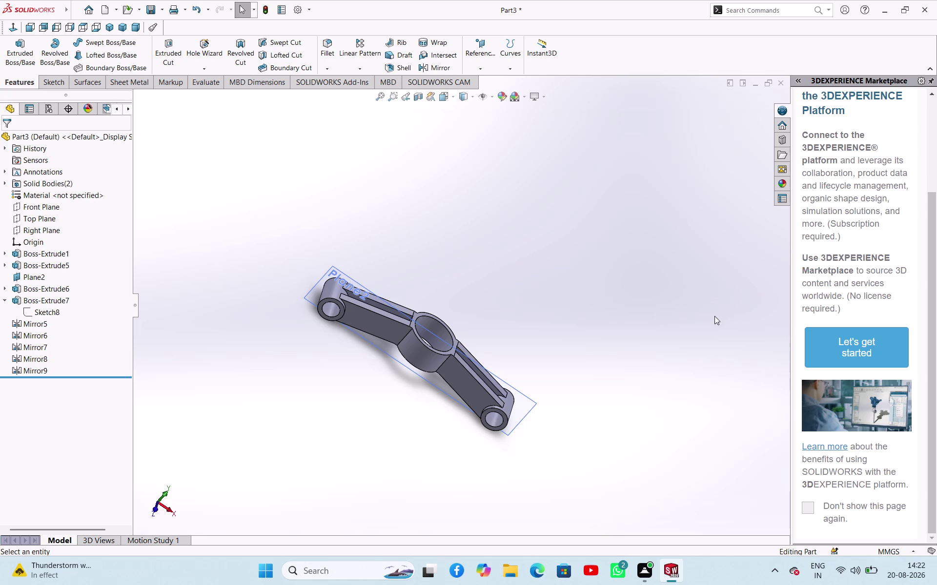
Dismiss the chat notification and the Marketplace pane, then begin saving the connecting rod part.
scroll(up, 3)
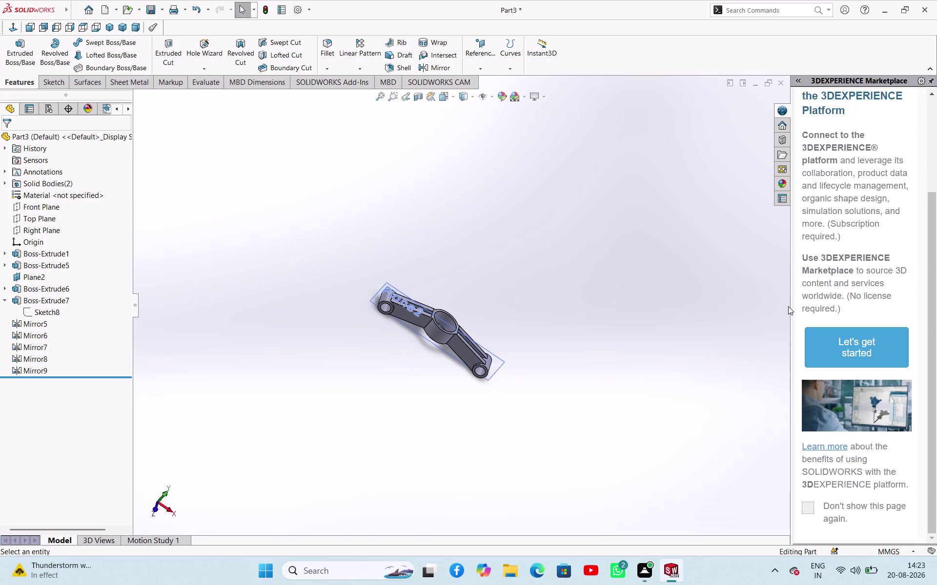
drag(791, 310, 936, 330)
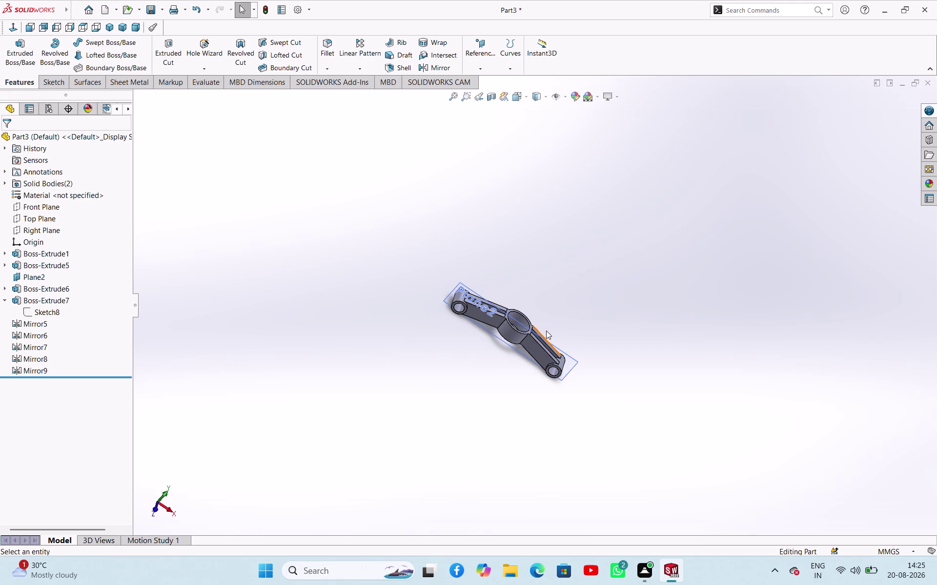
key(ctrl+s)
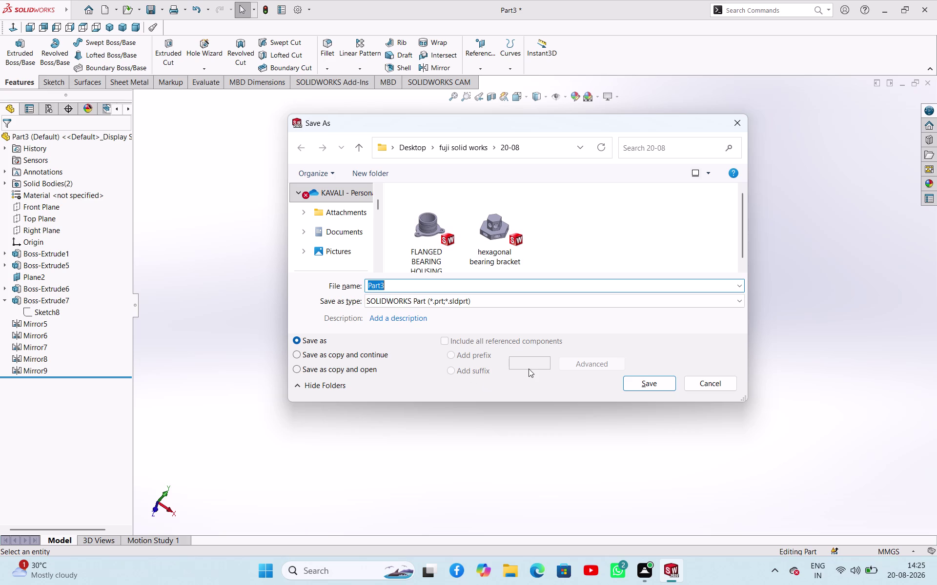
Save the part under the file name CONNECTING ROD and bring up the New Document dialog.
text(C)
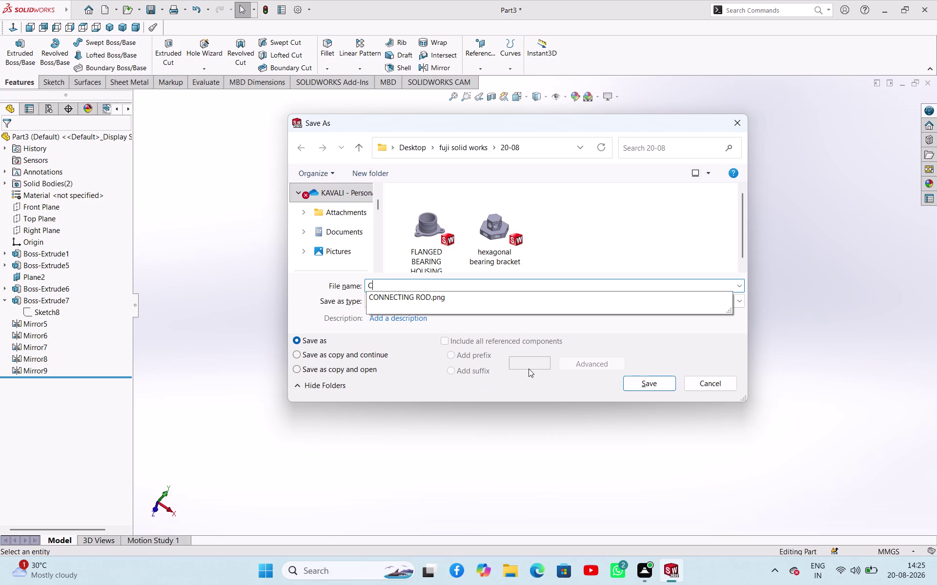
text(ONNEC)
text(TING)
key(space)
text(ROD)
click(641, 380)
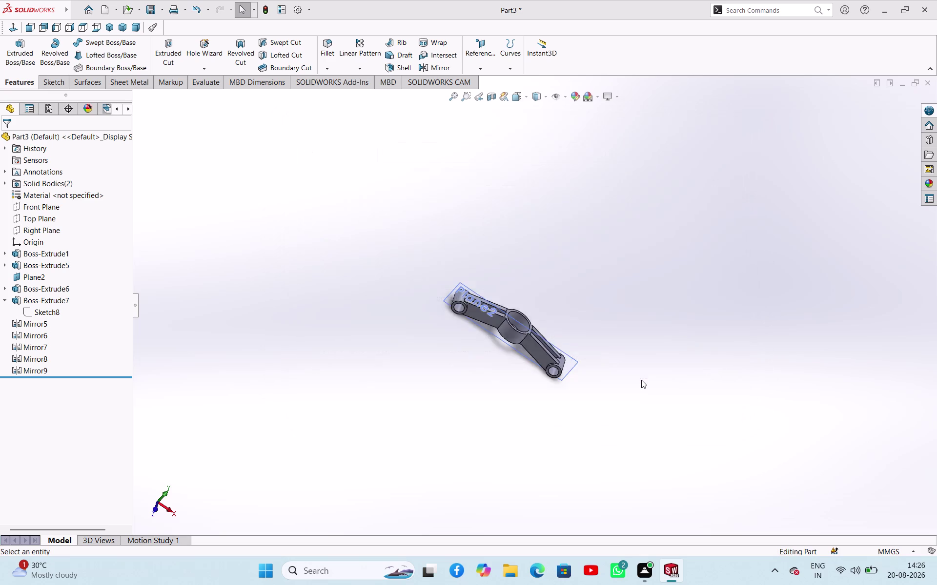
click(526, 258)
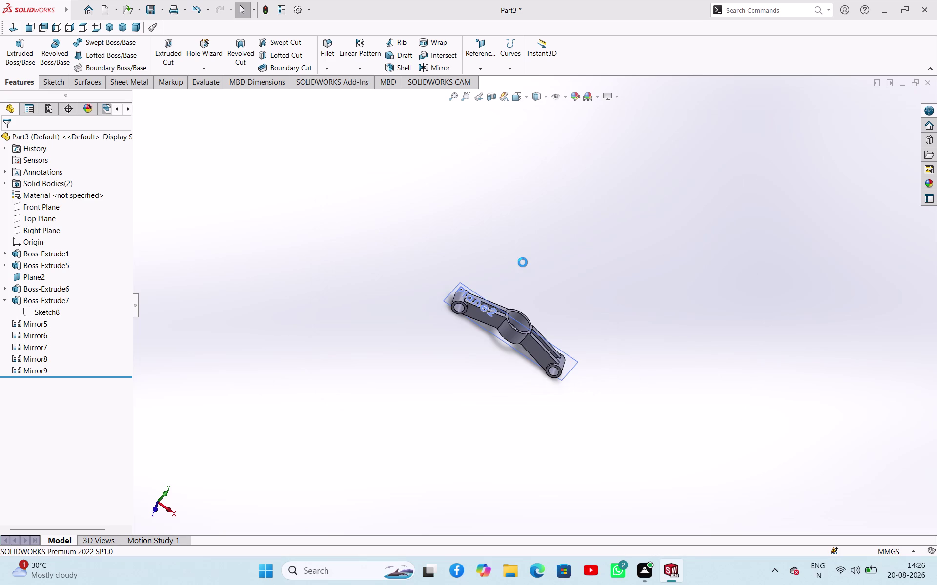
key(Escape)
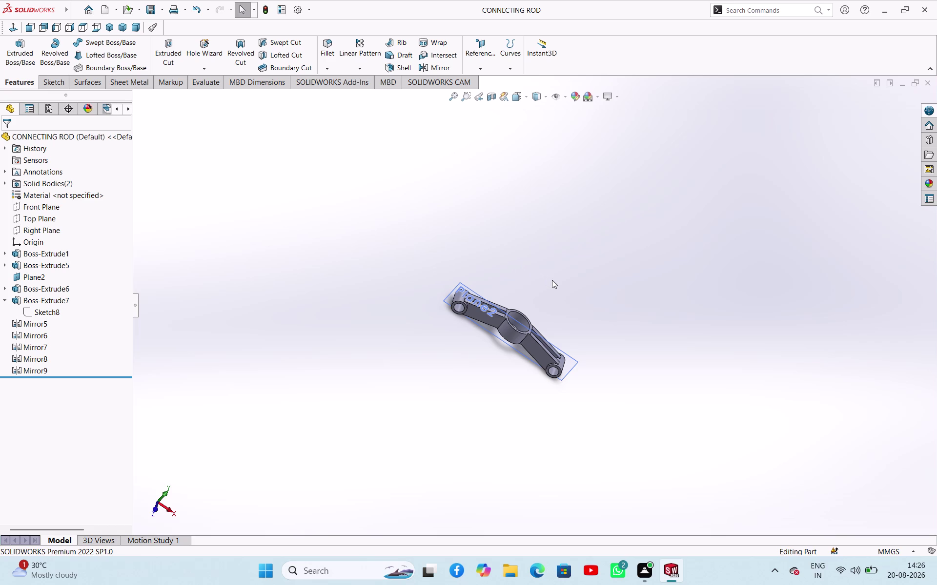
key(ctrl+s)
key(ctrl+n)
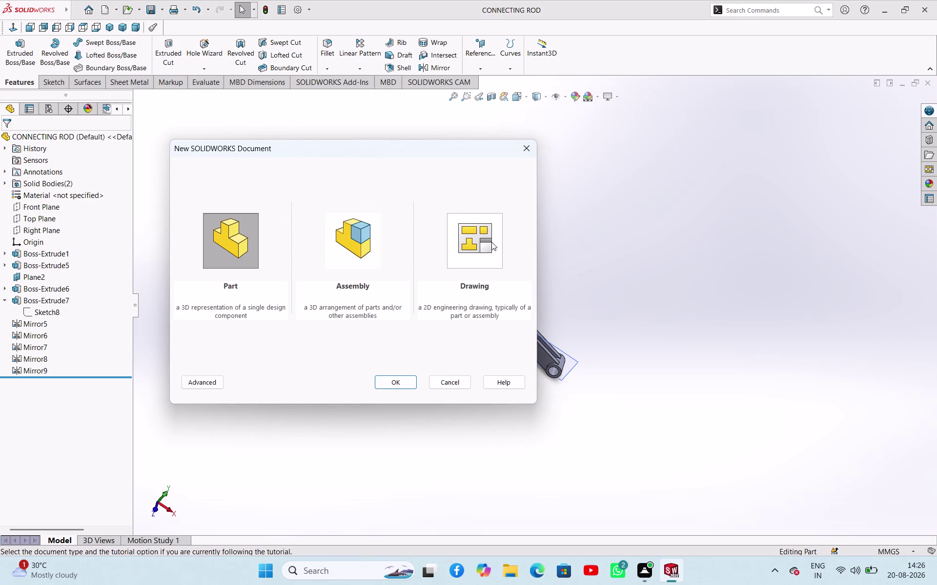
Create an A4 drawing and choose the CONNECTING ROD part for a model view.
click(491, 242)
click(396, 385)
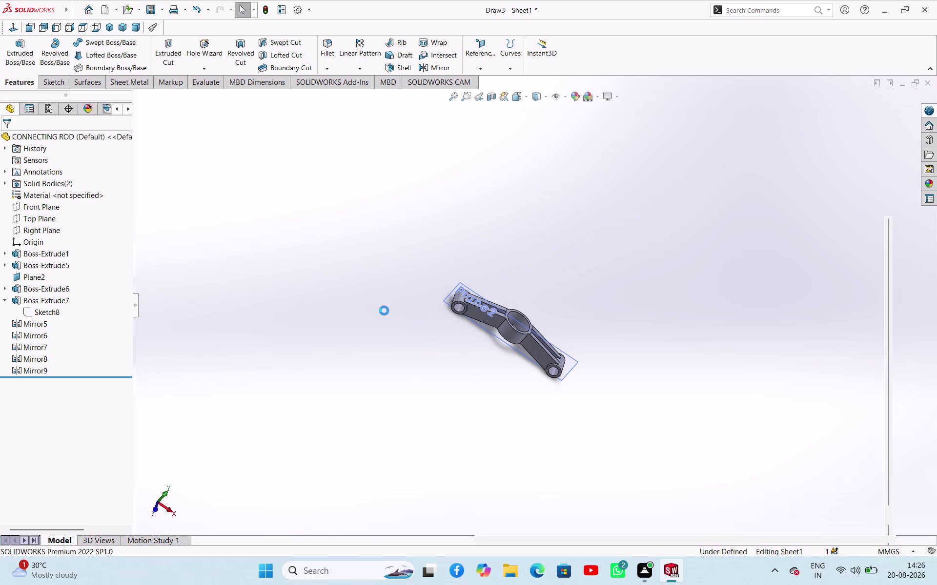
click(500, 359)
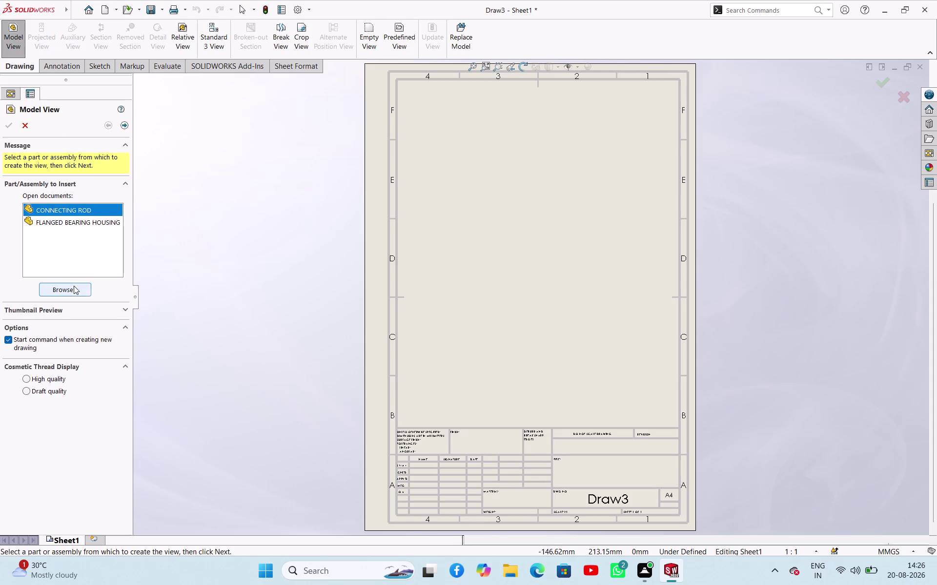
click(75, 286)
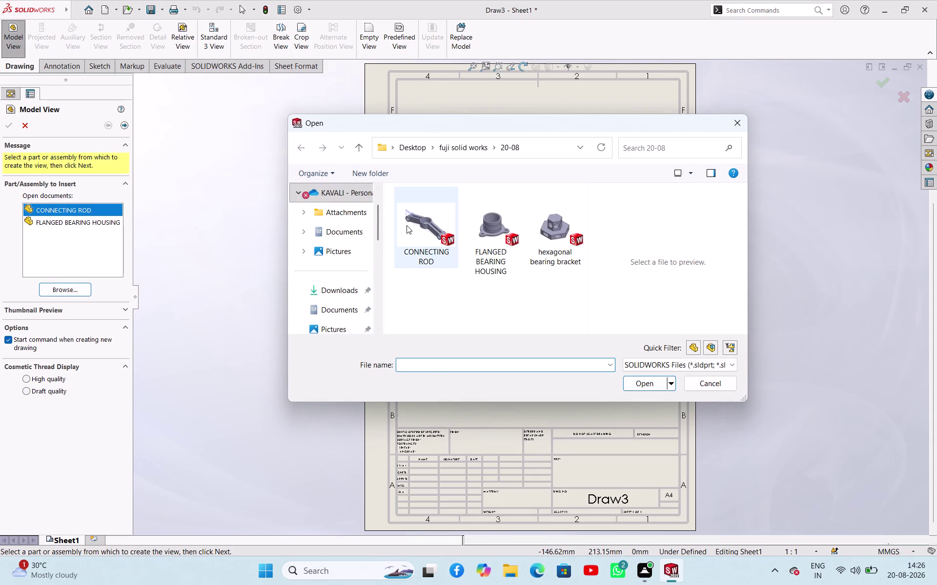
click(407, 225)
click(649, 384)
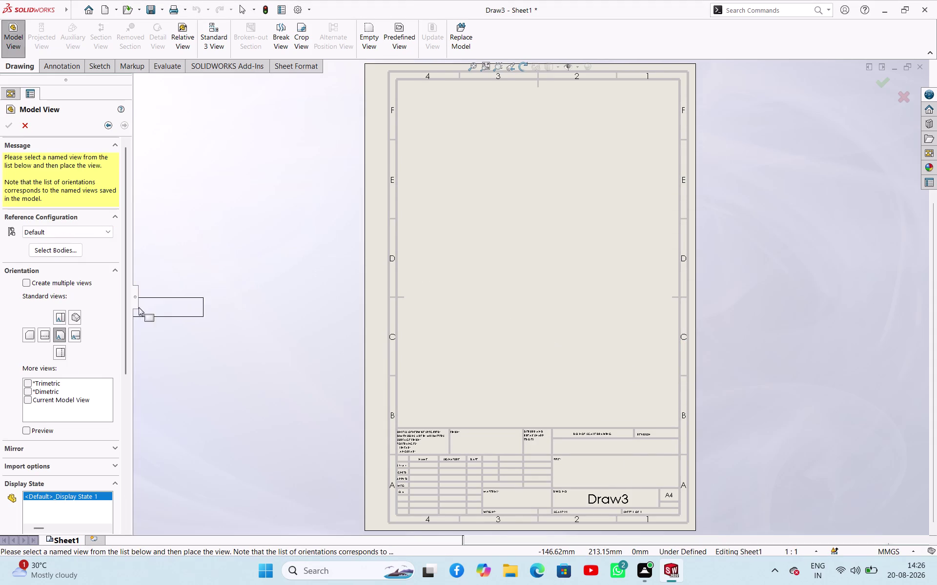
Place an isometric view at custom scale 1:2 near the sheet top, shaded with edges.
click(74, 320)
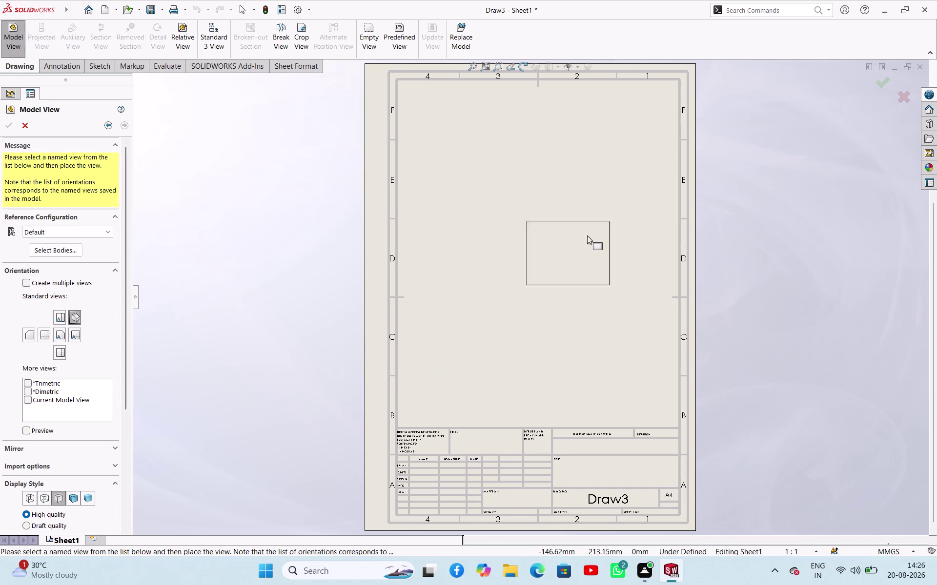
scroll(down, 3)
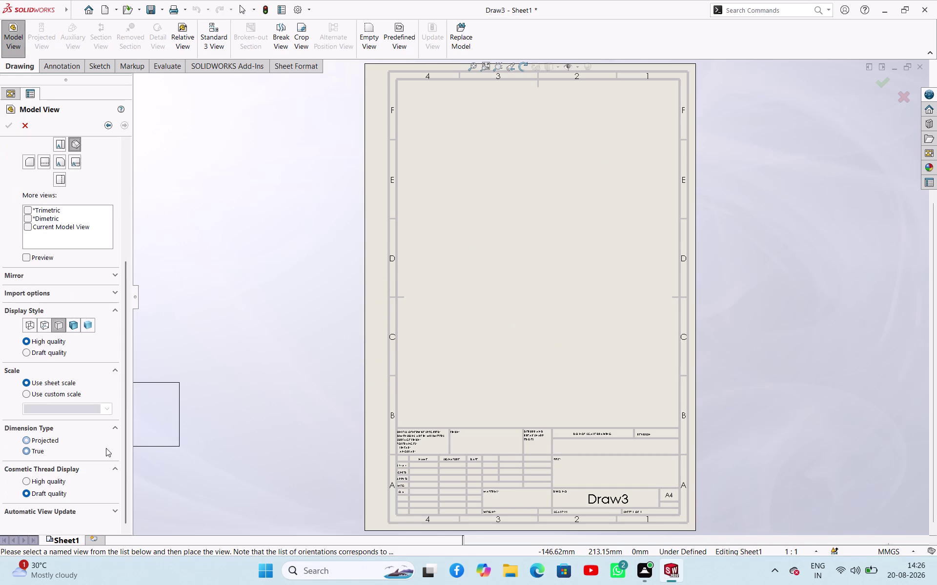
click(59, 392)
click(107, 407)
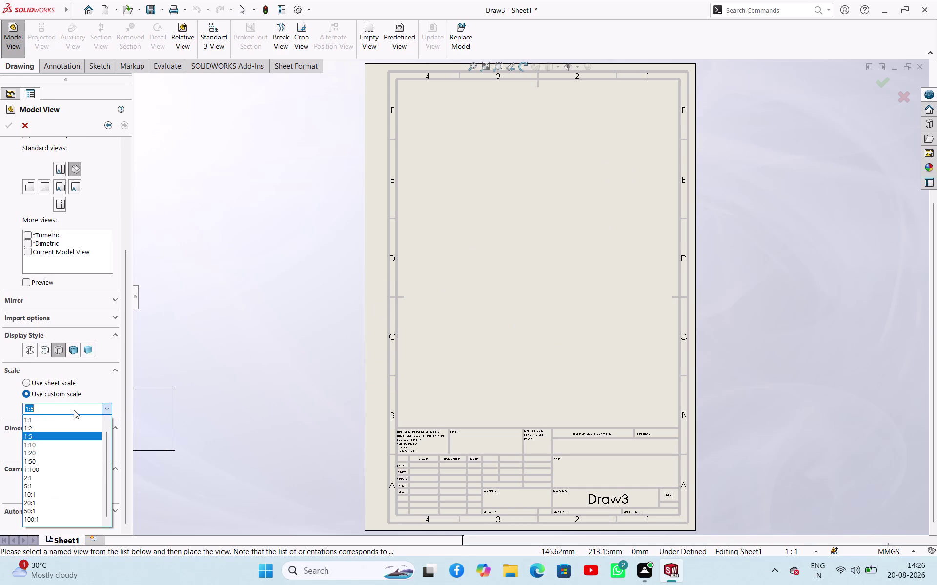
click(56, 421)
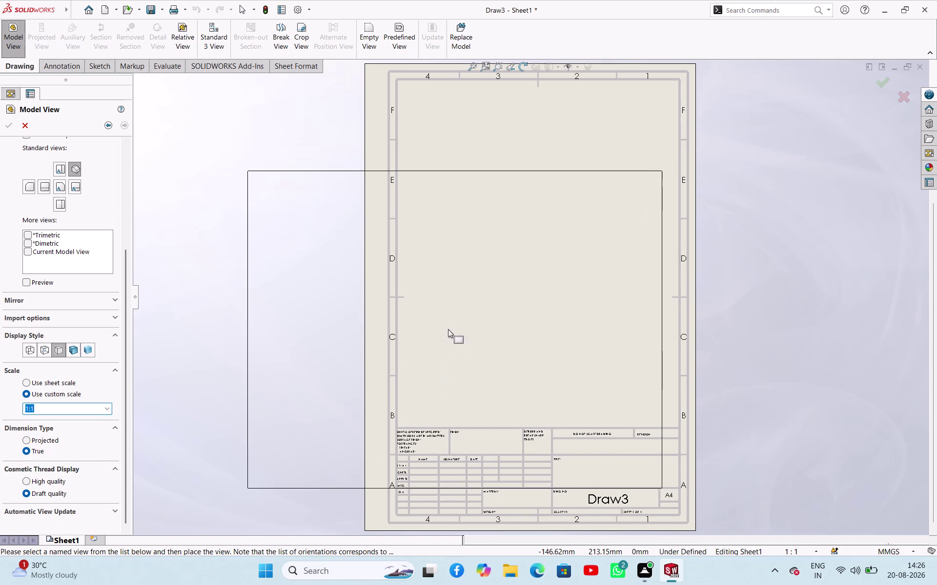
click(107, 409)
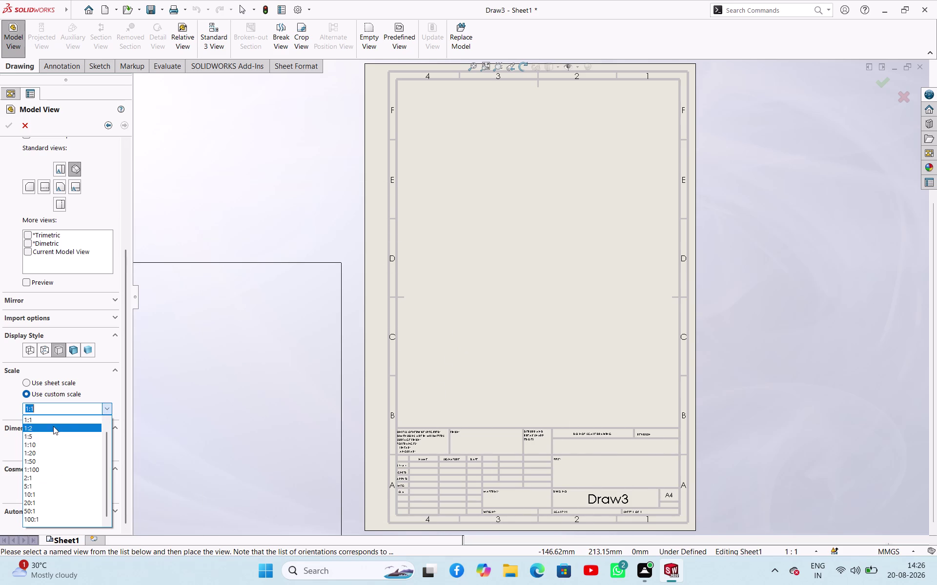
click(54, 427)
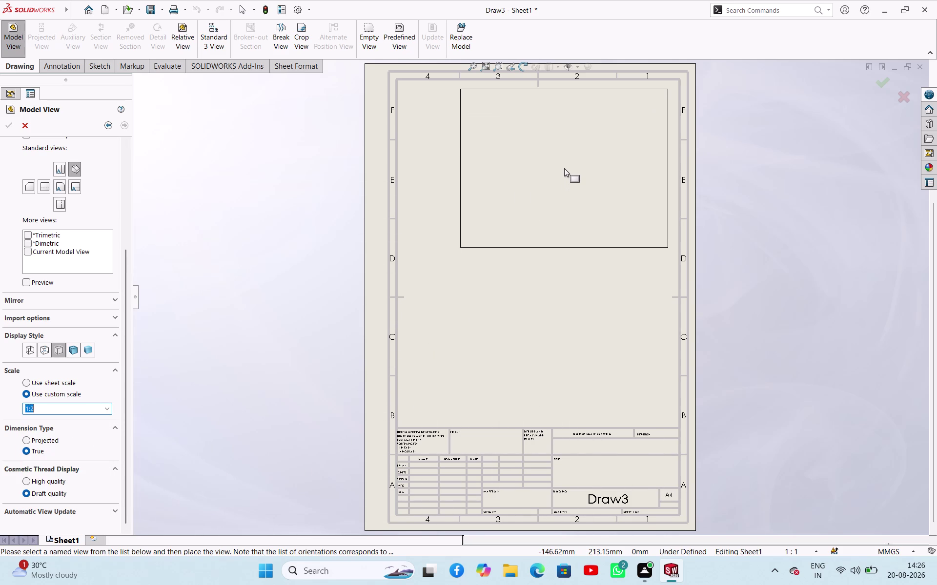
click(550, 167)
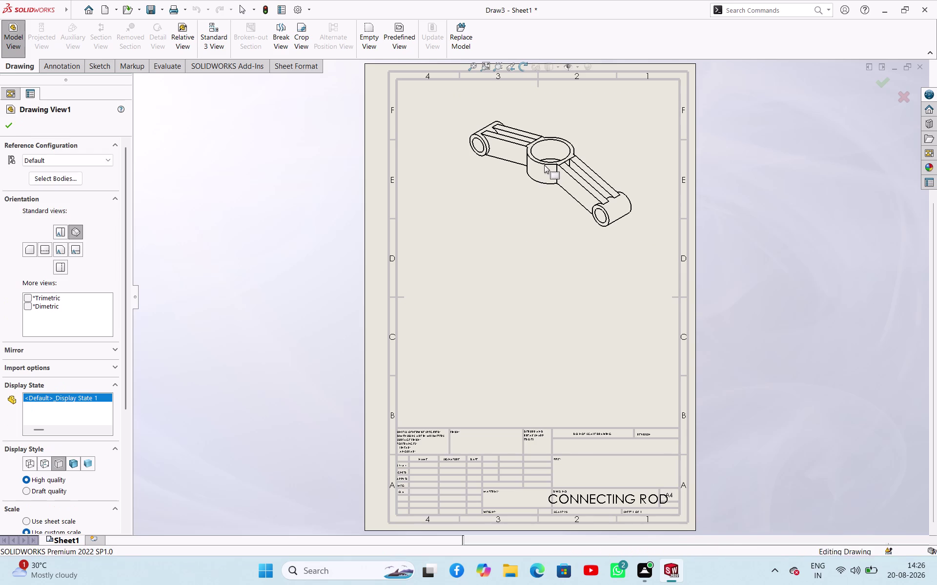
click(73, 462)
click(90, 467)
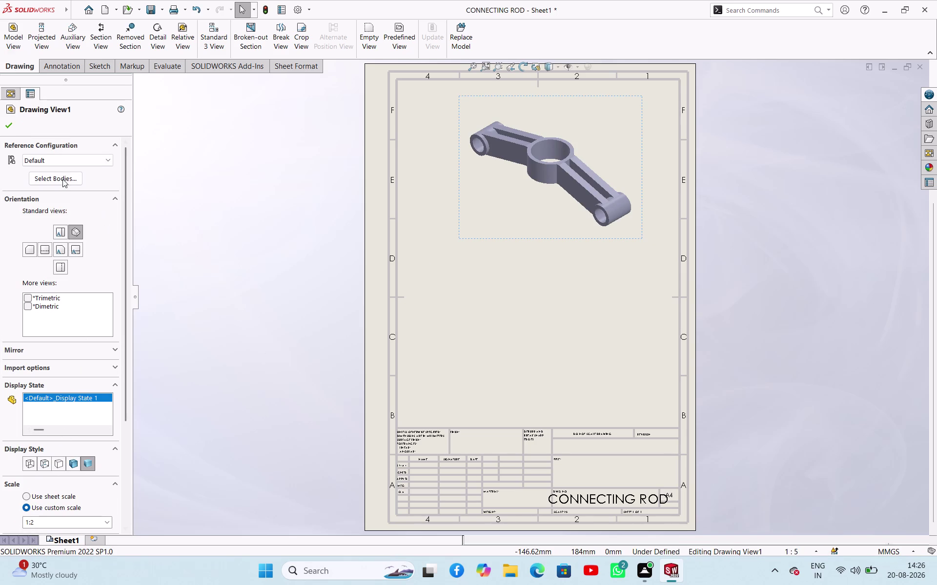
click(7, 124)
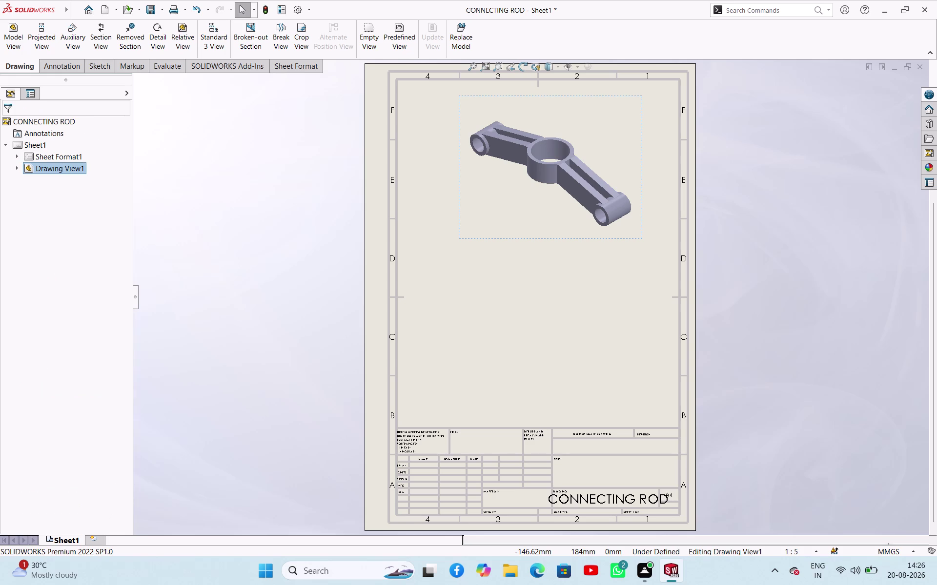
Insert a CONNECTING ROD front view, then project the top and side views from it.
click(13, 39)
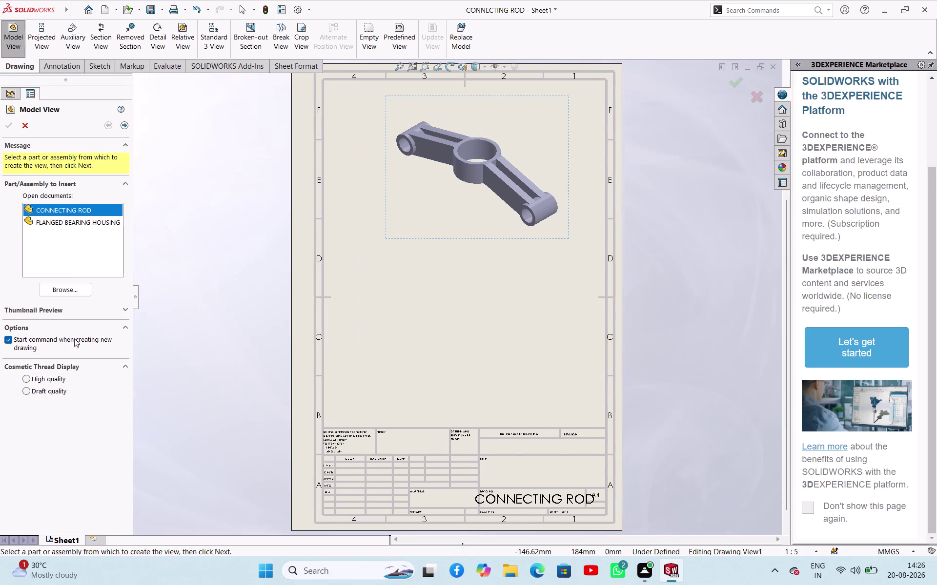
click(64, 292)
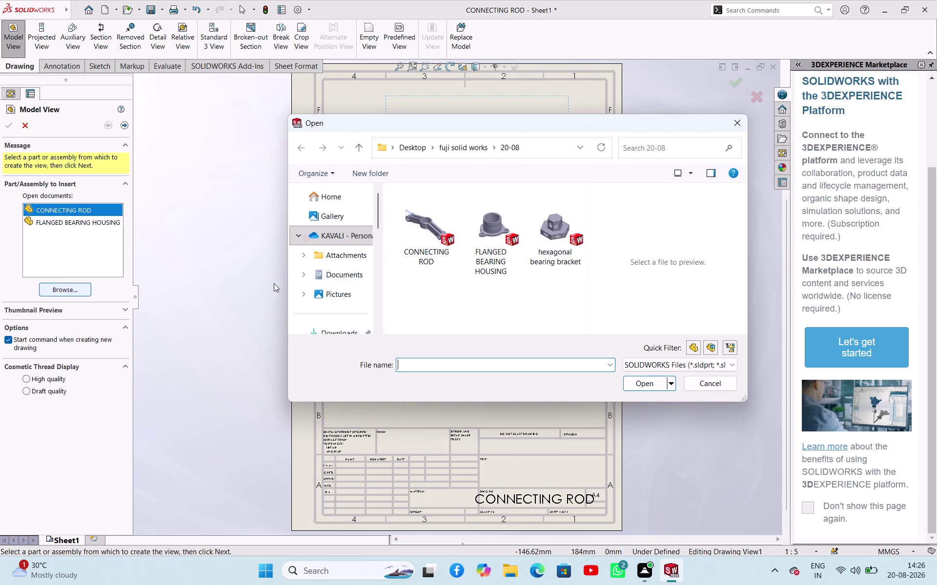
click(411, 237)
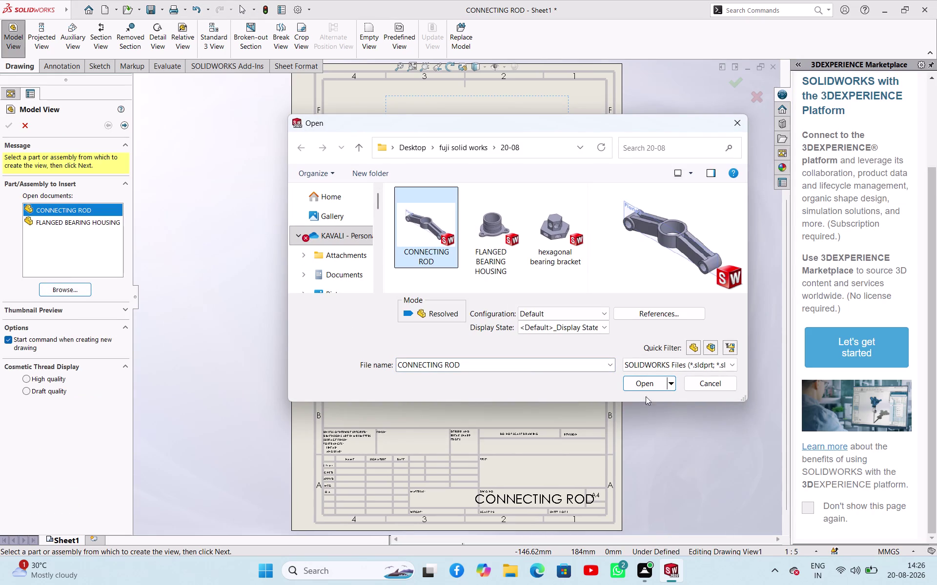
click(646, 386)
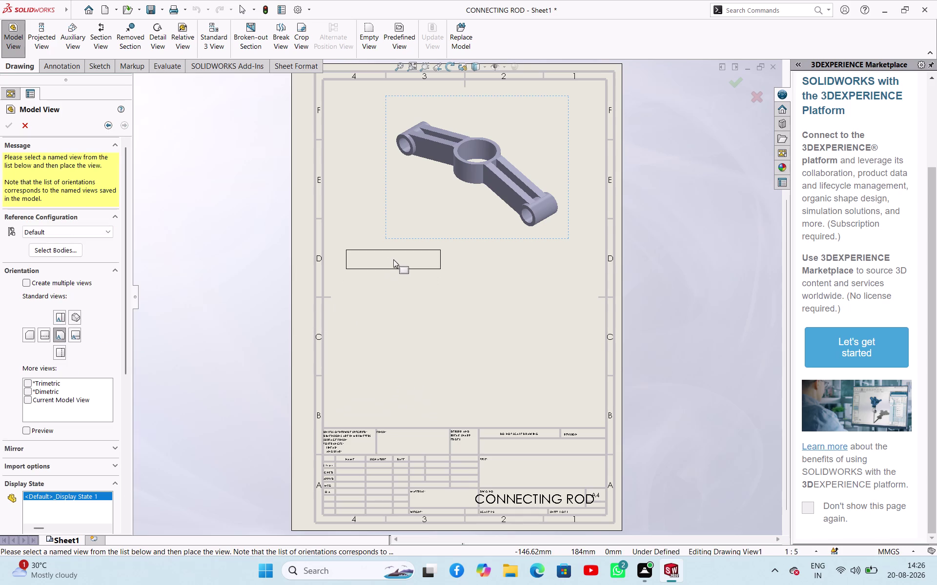
click(394, 260)
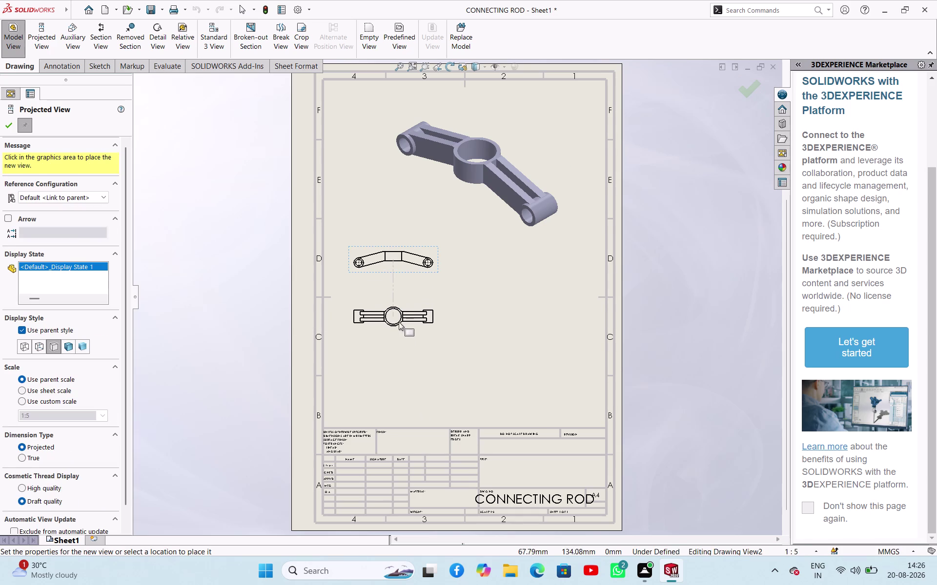
click(398, 329)
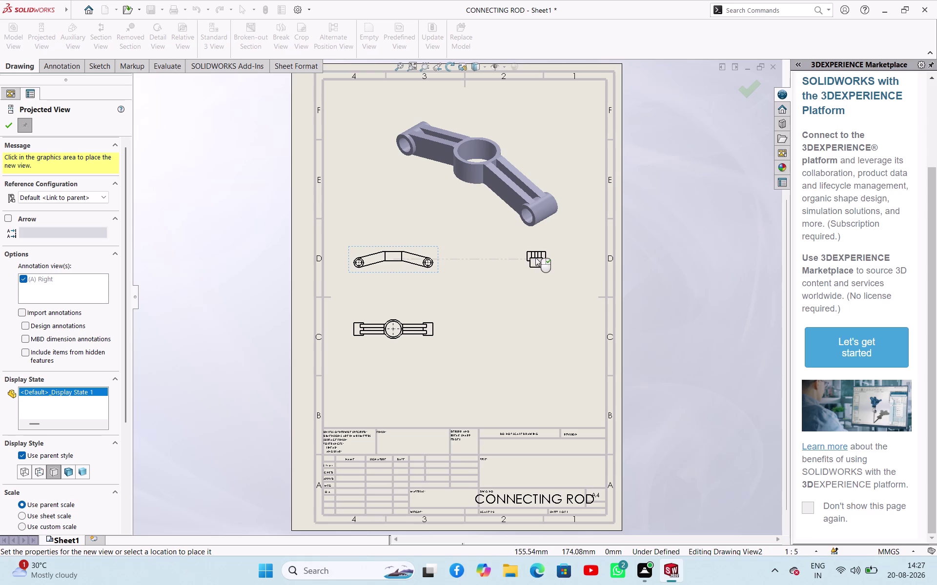
click(494, 257)
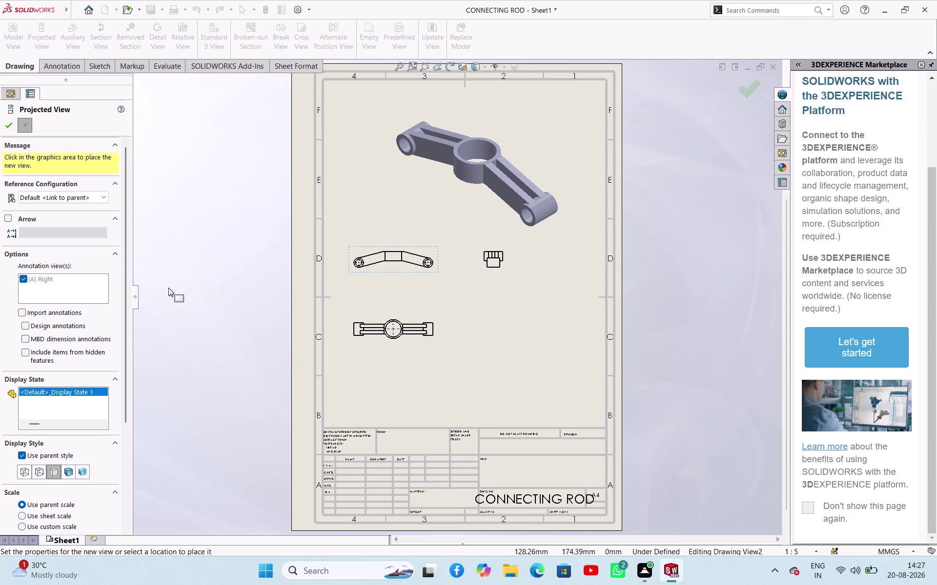
click(9, 132)
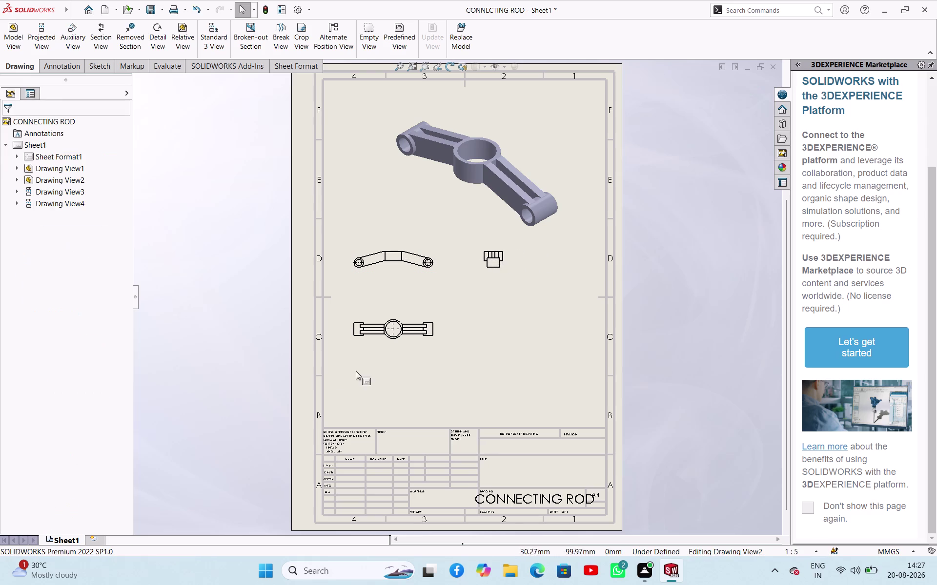
Change the front and top views' display style to show hidden edges.
click(389, 272)
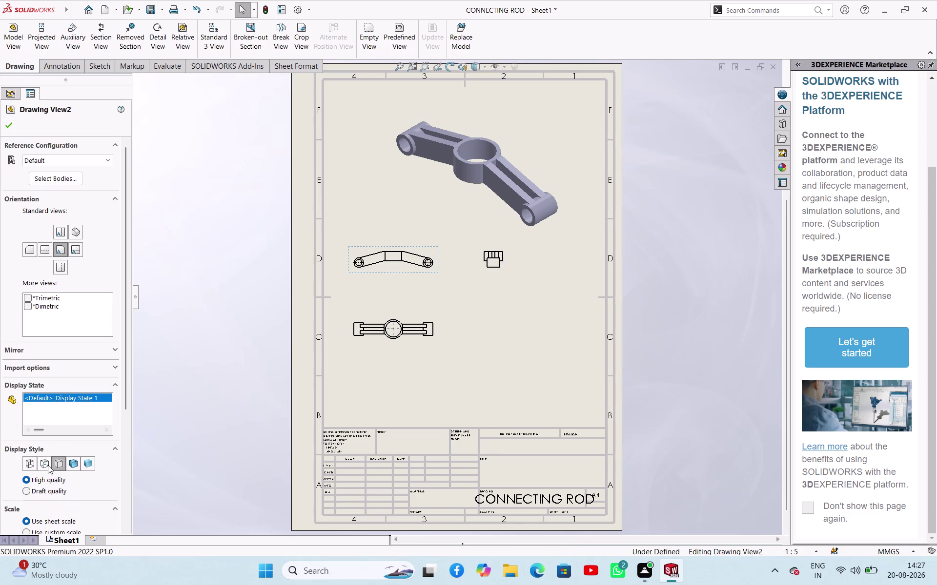
click(44, 465)
click(427, 341)
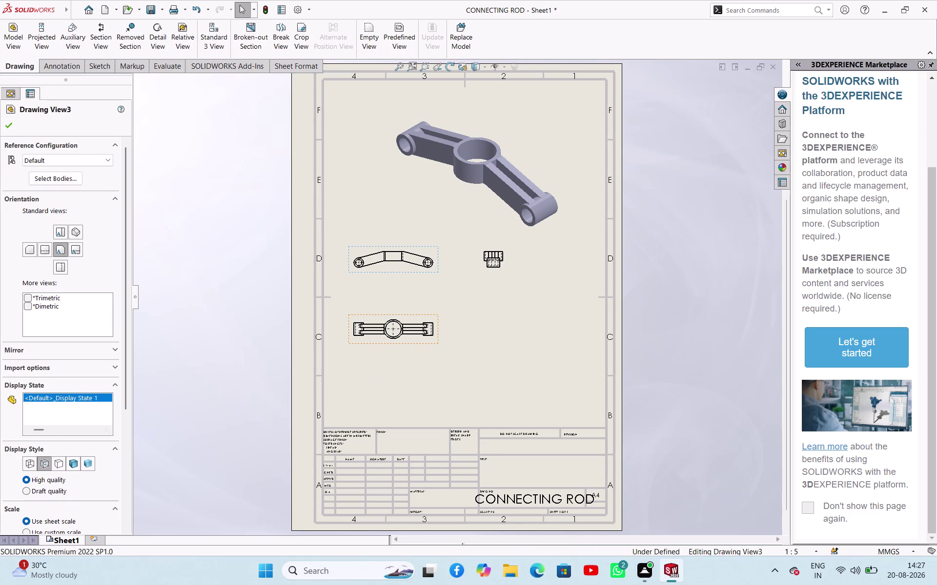
click(207, 287)
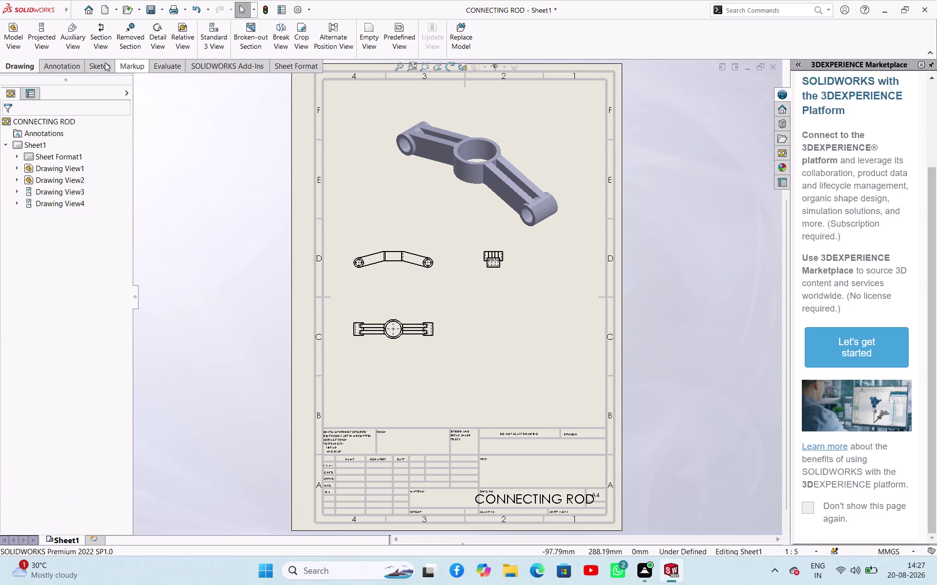
click(43, 39)
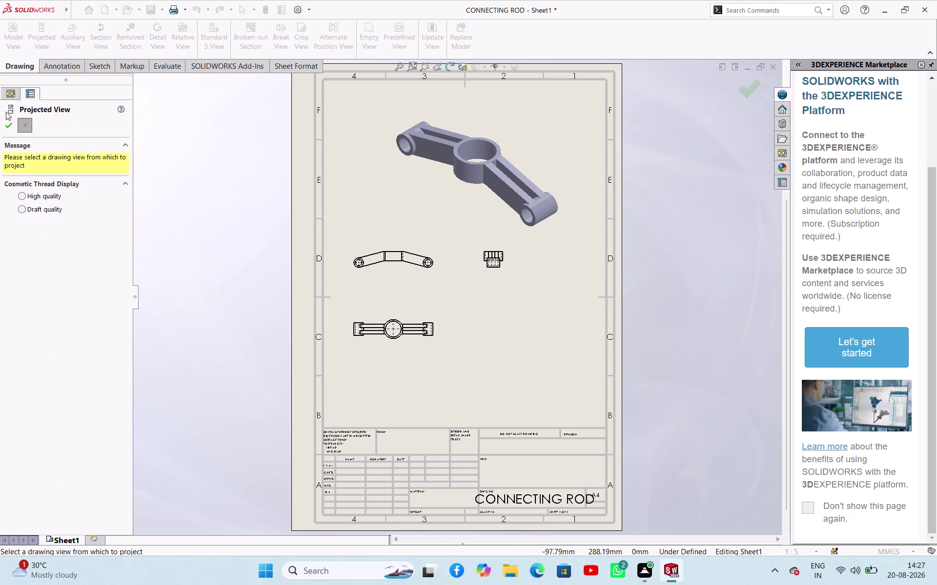
Dimension the lower view's central bore as Ø50 and the outer boss as R30.
click(9, 122)
right_drag(177, 214, 195, 136)
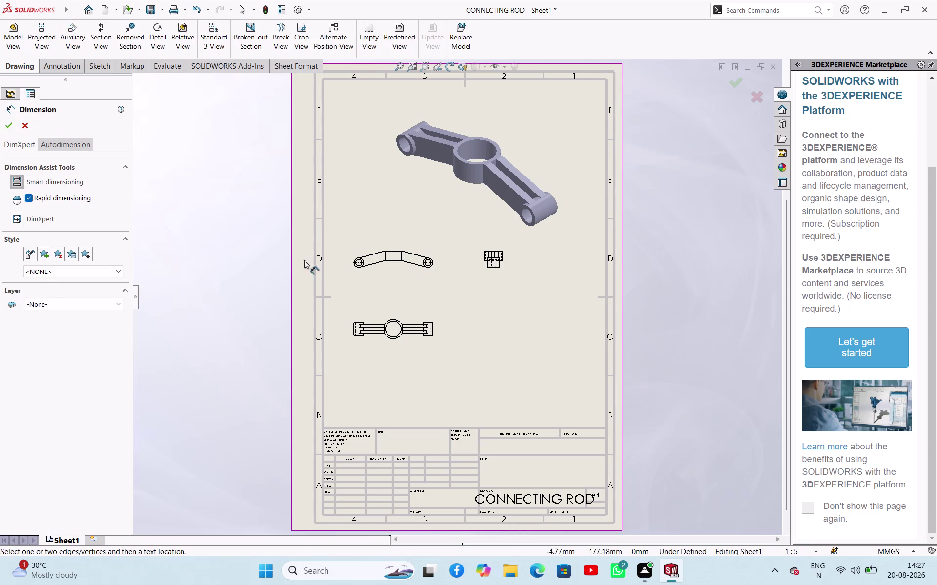
scroll(down, 3)
scroll(down, 3)
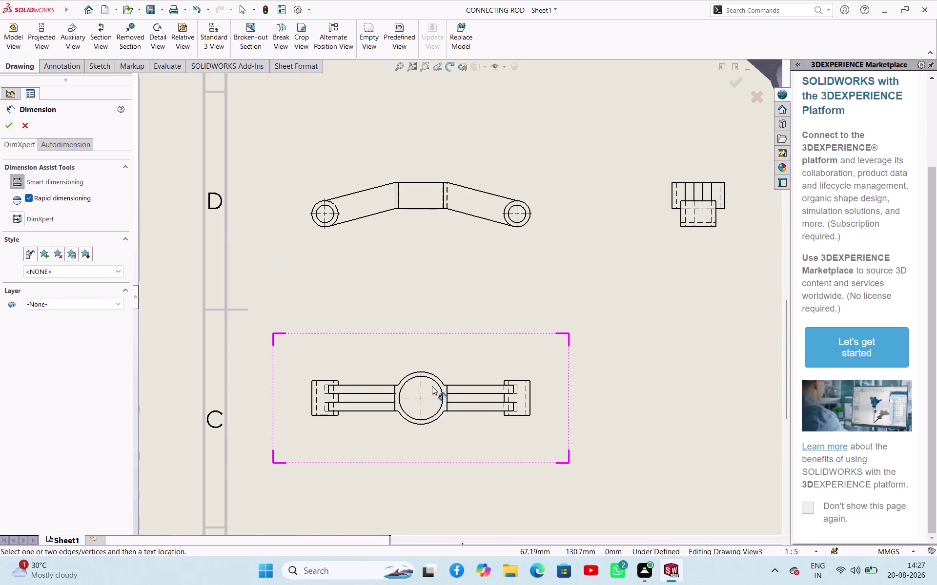
click(432, 381)
click(453, 356)
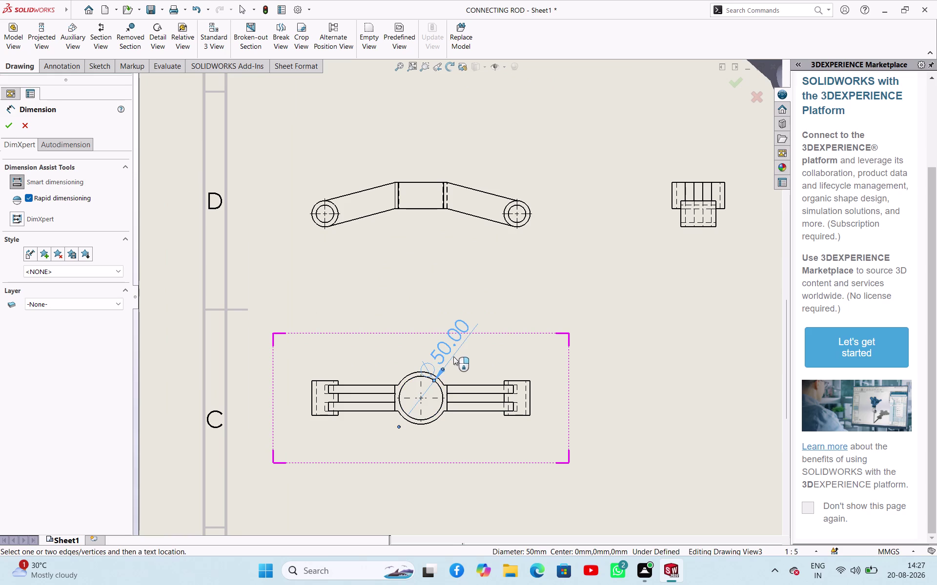
click(409, 375)
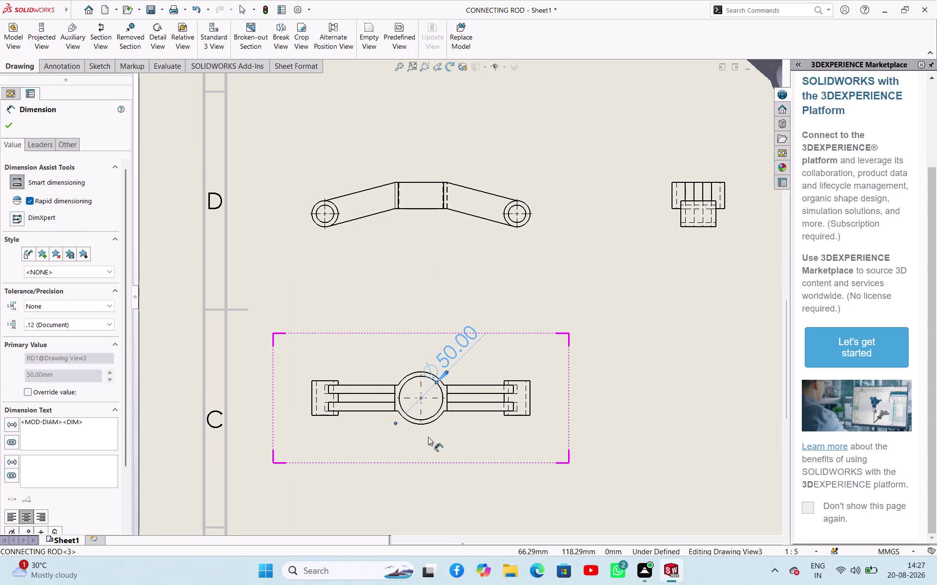
click(427, 424)
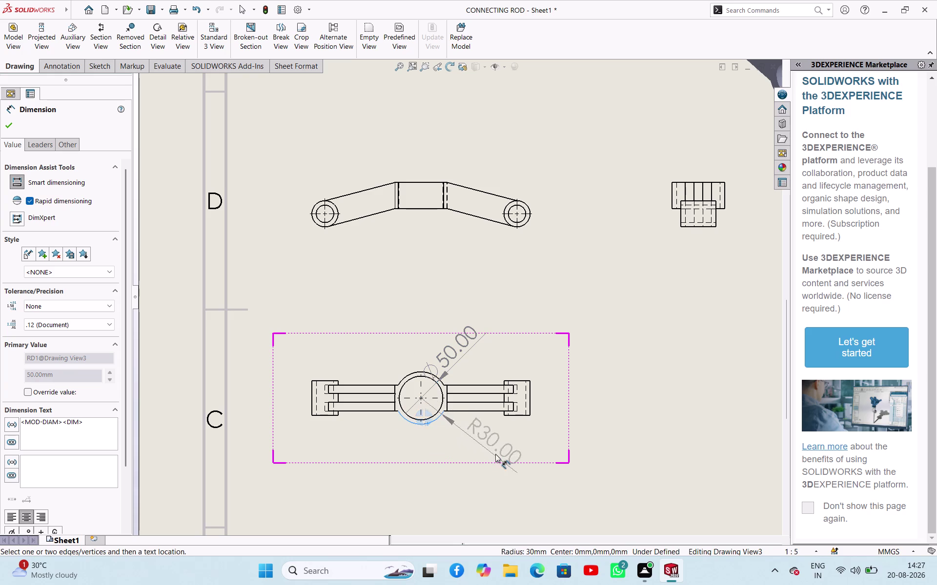
click(498, 456)
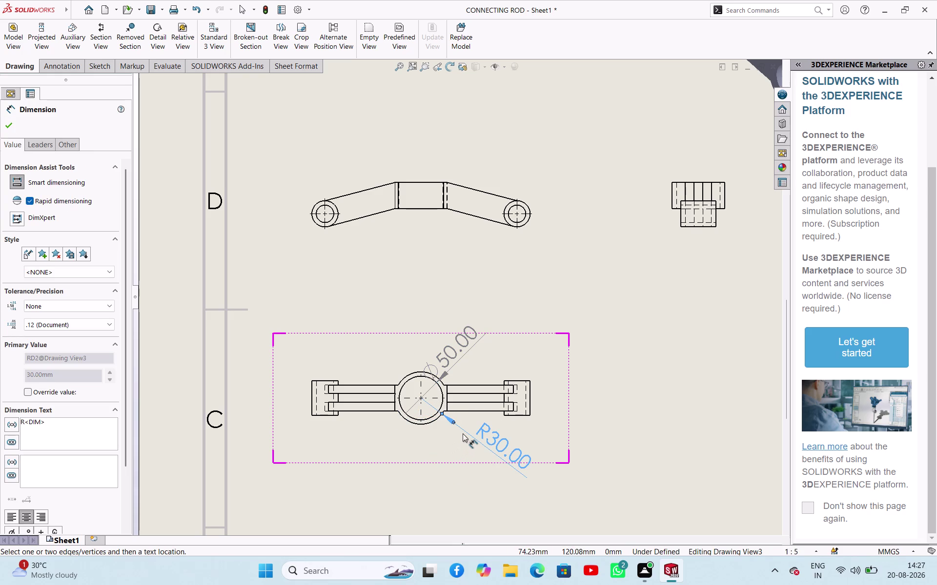
Add the two 10 mm arm widths and the 5 mm right-end offset.
scroll(down, 3)
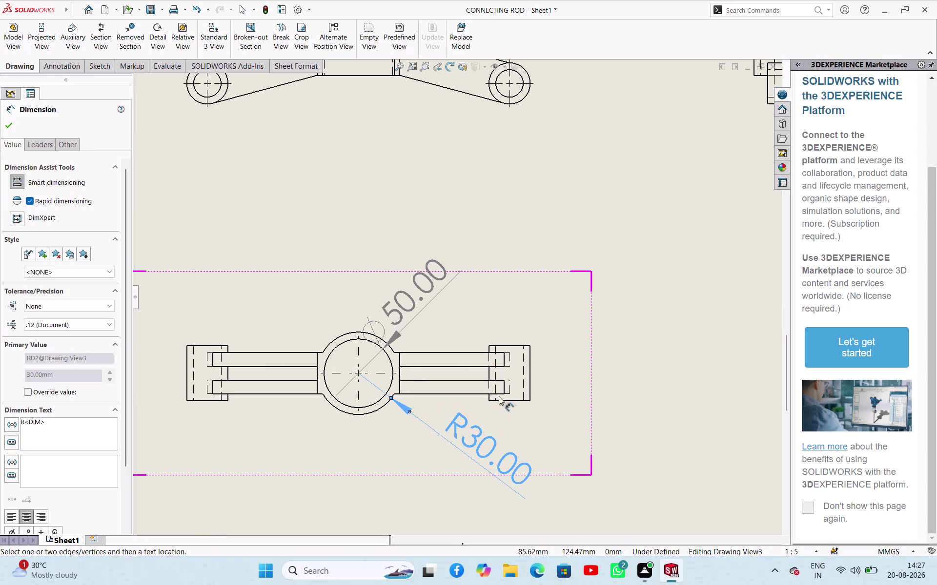
click(472, 365)
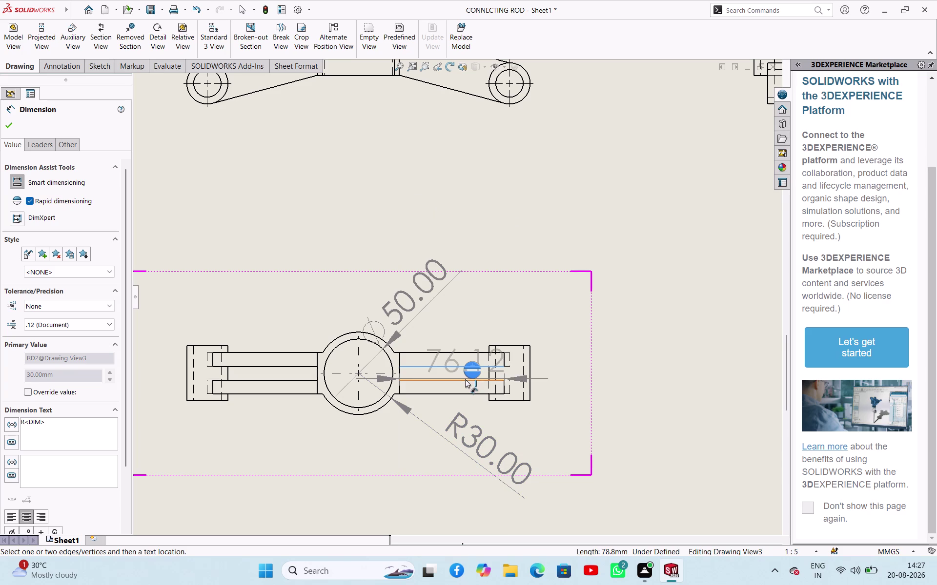
click(465, 380)
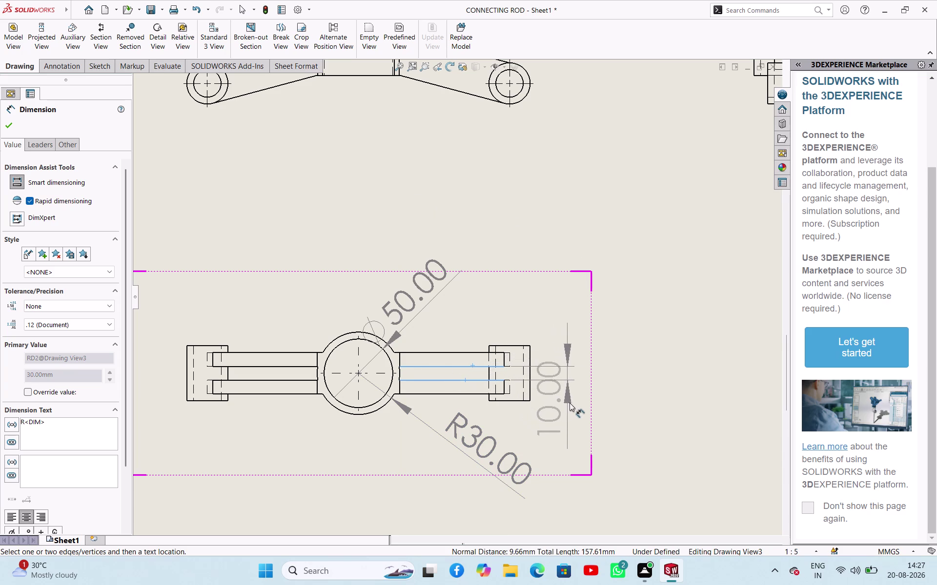
click(571, 409)
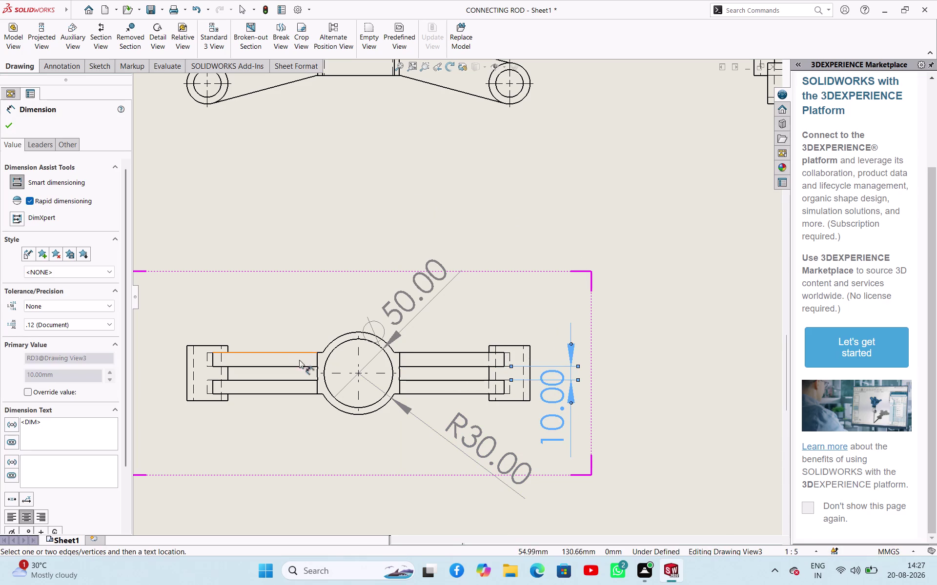
click(504, 361)
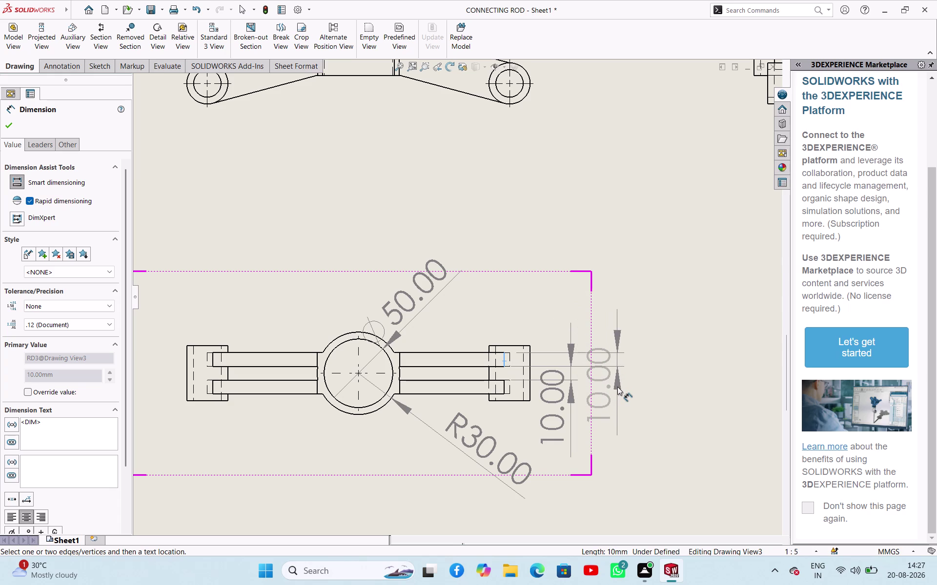
click(617, 387)
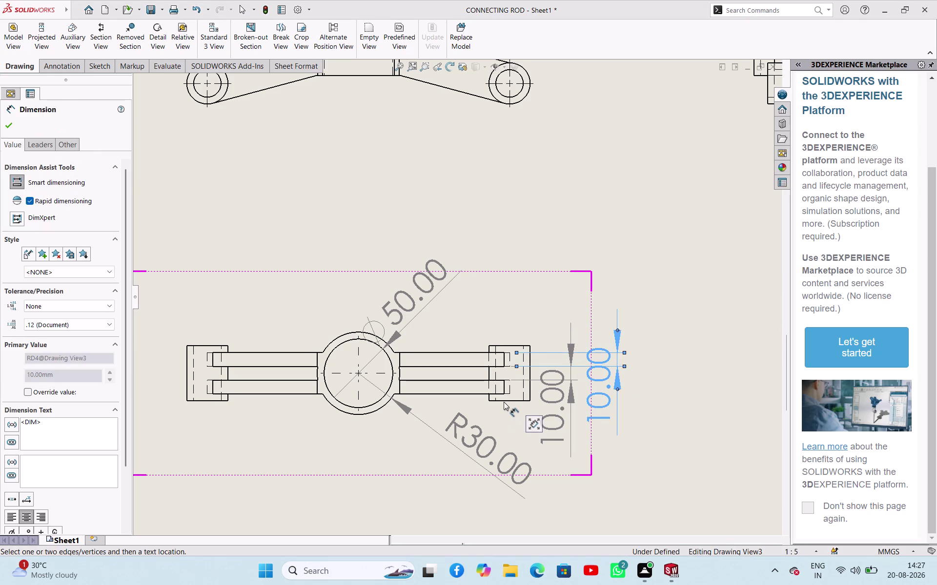
click(504, 401)
click(456, 394)
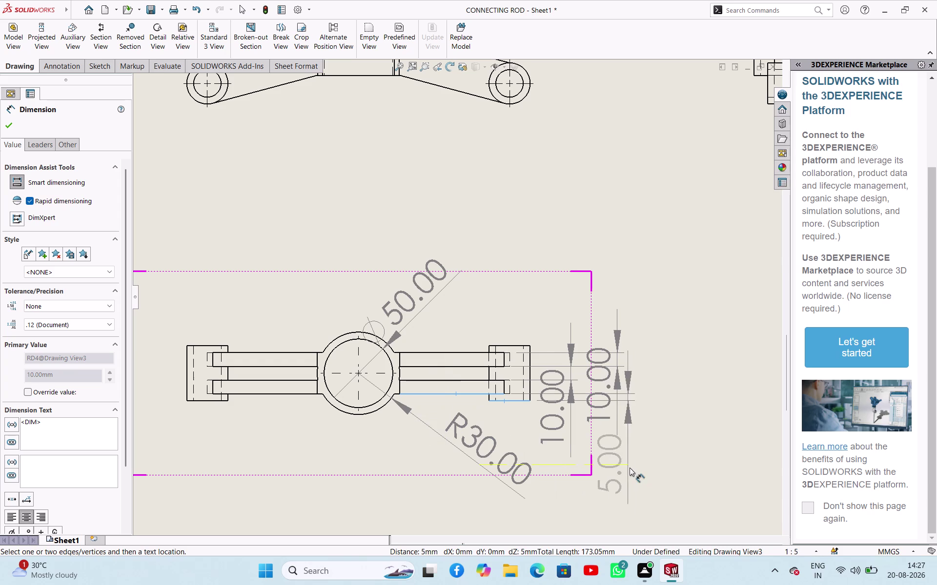
click(657, 464)
scroll(up, 3)
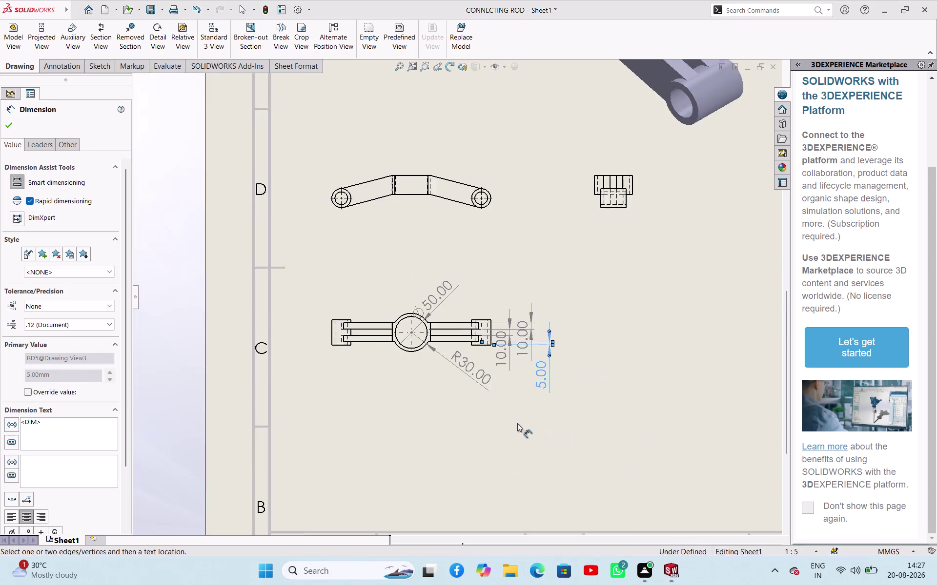
scroll(up, 3)
scroll(down, 3)
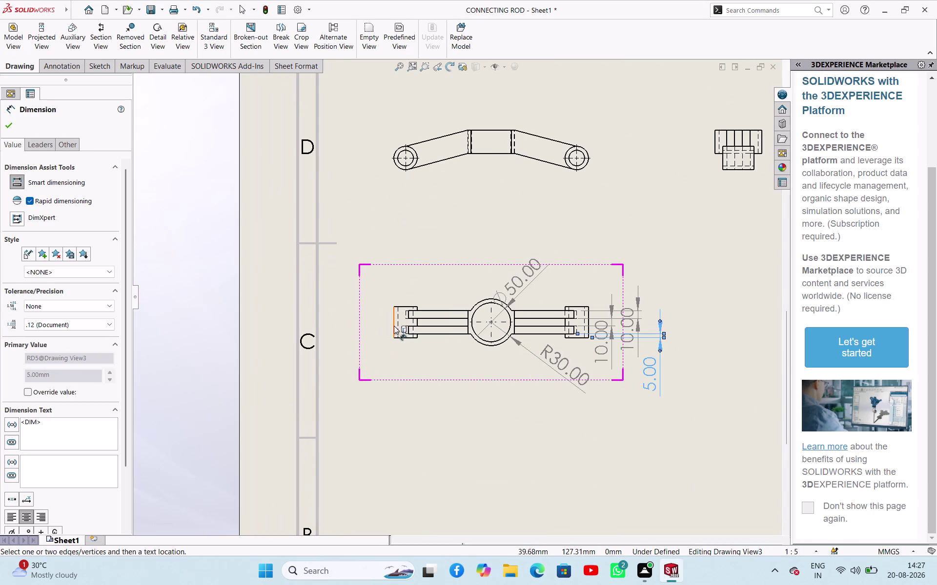
click(392, 326)
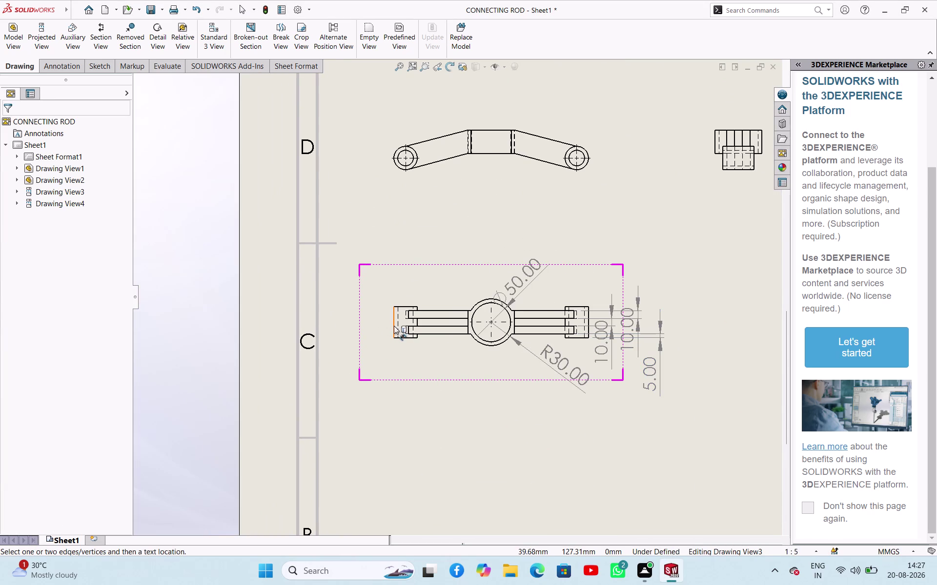
Dimension the lower view's left end edge at 40 mm.
click(394, 326)
click(380, 327)
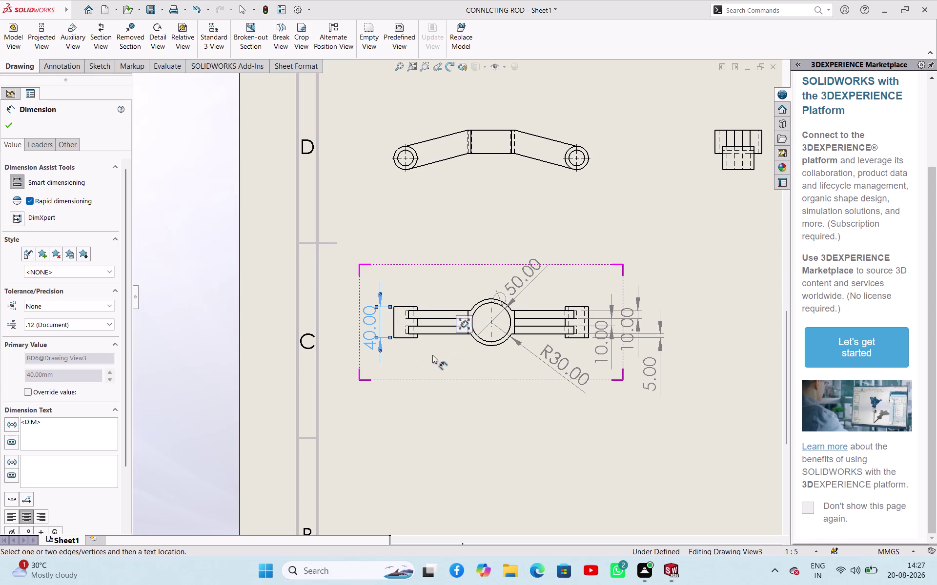
click(443, 160)
click(483, 156)
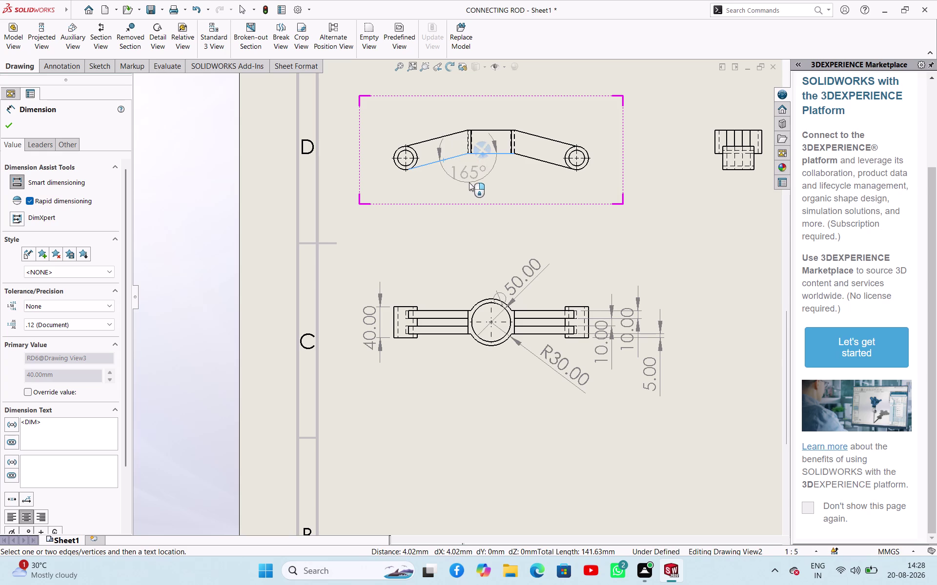
Place the 165° bend angle and the left eye's Ø20 and Ø30 diameters.
click(470, 181)
scroll(down, 3)
scroll(down, 3)
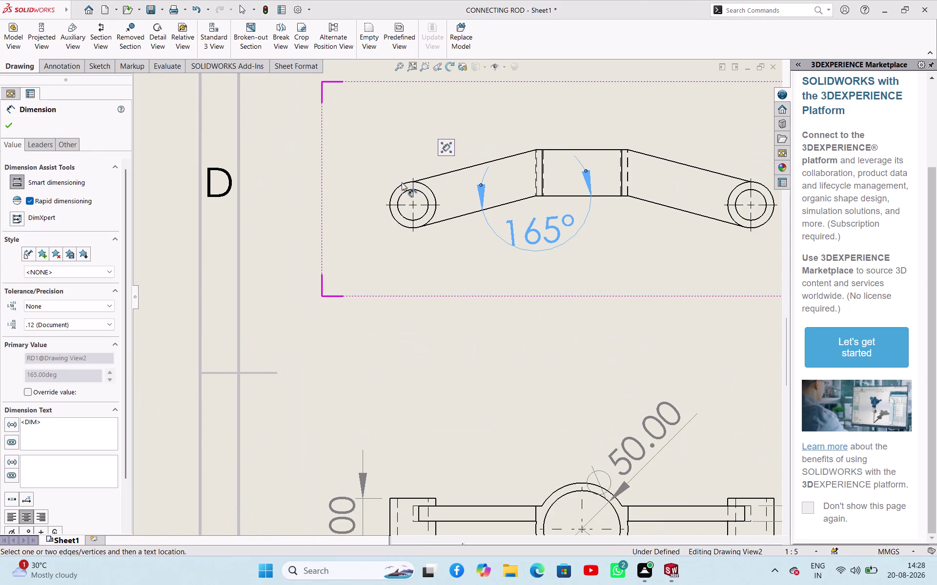
click(402, 195)
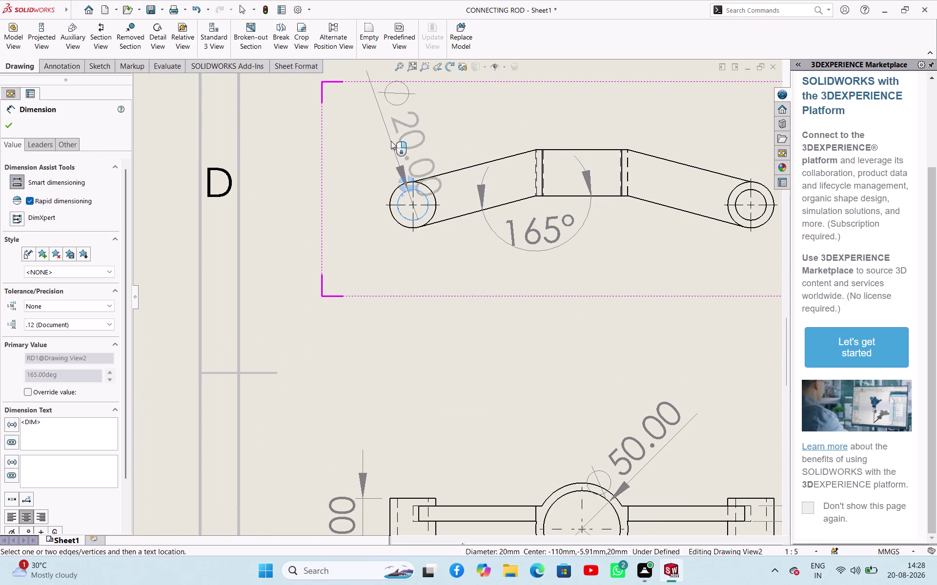
scroll(up, 3)
click(435, 125)
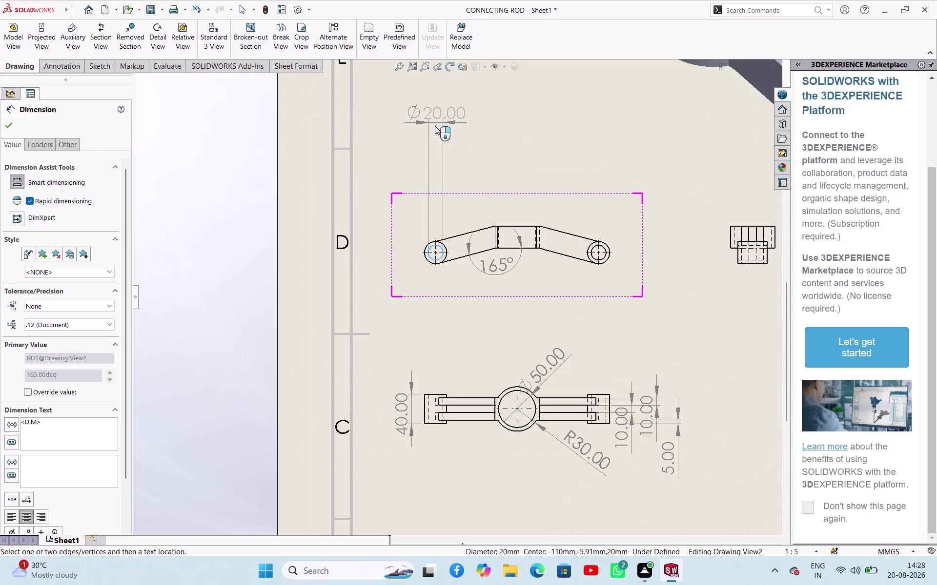
scroll(down, 3)
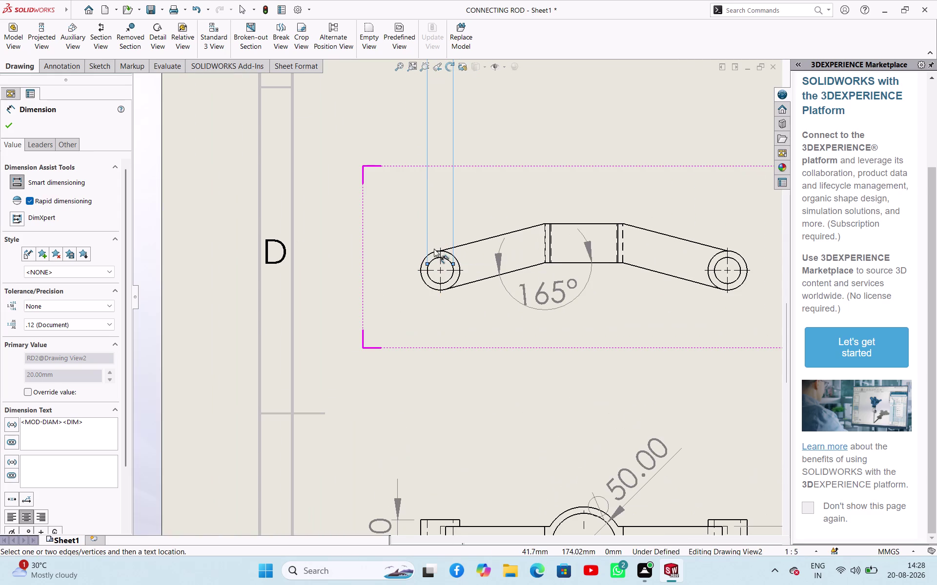
click(433, 252)
scroll(up, 3)
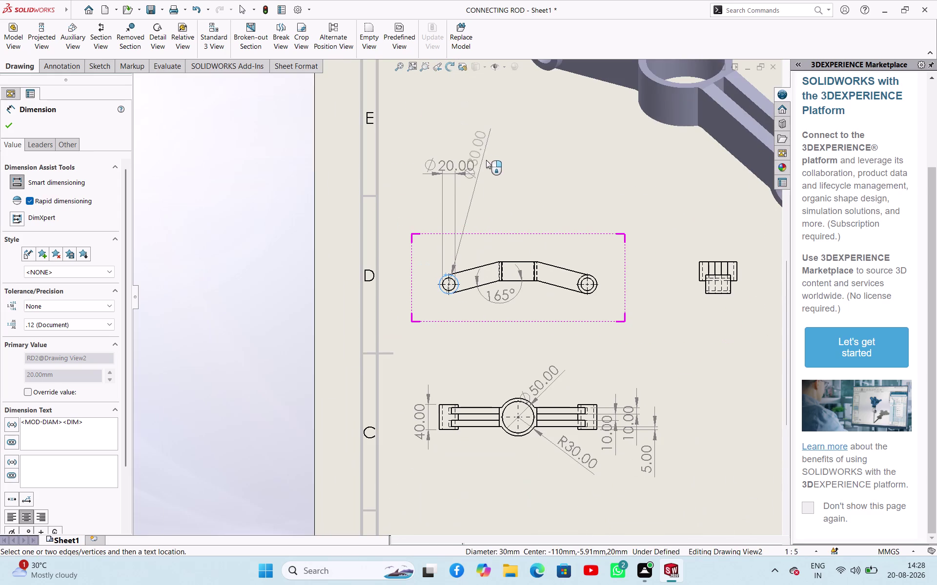
click(483, 184)
Add the 220 mm eye-to-eye centre distance below the front view and exit dimensioning.
scroll(up, 3)
scroll(down, 3)
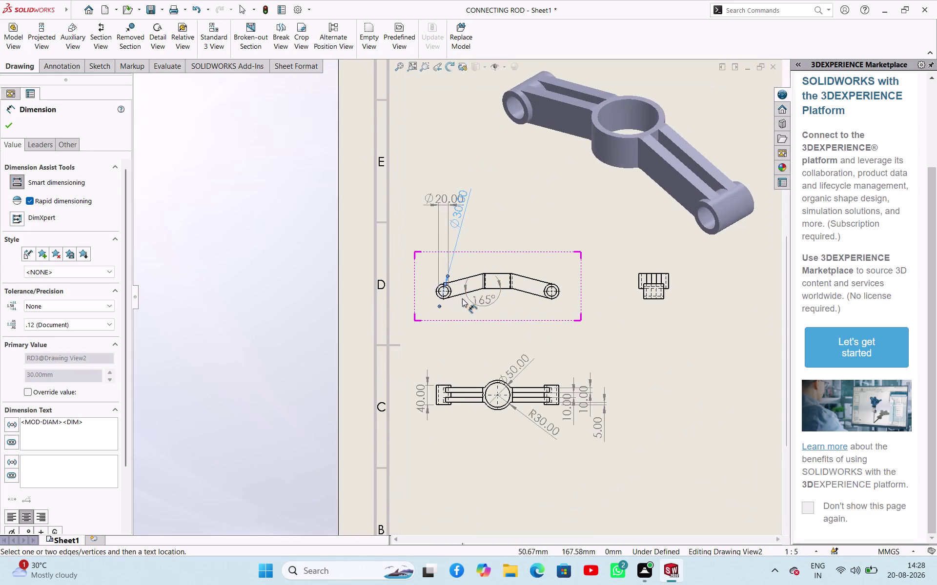
scroll(down, 3)
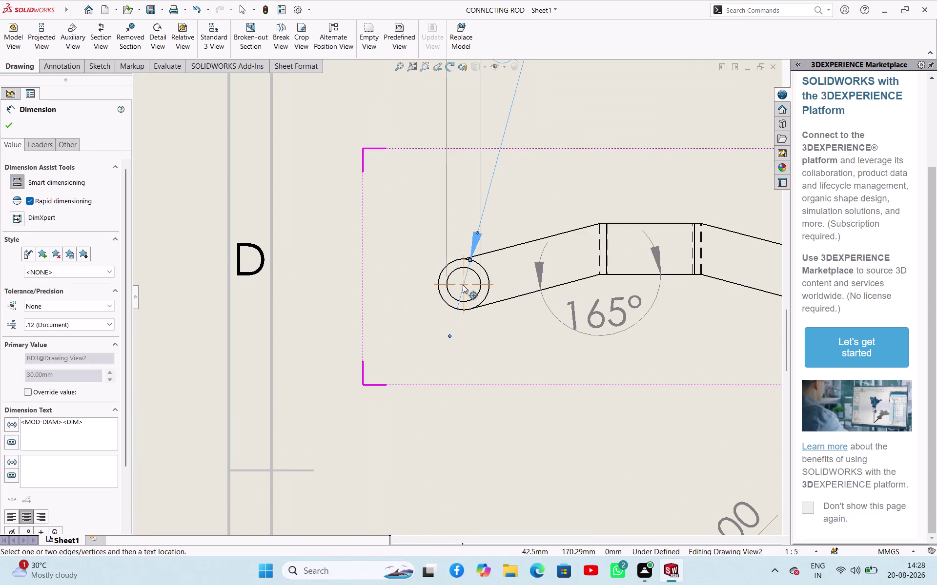
click(463, 284)
scroll(up, 3)
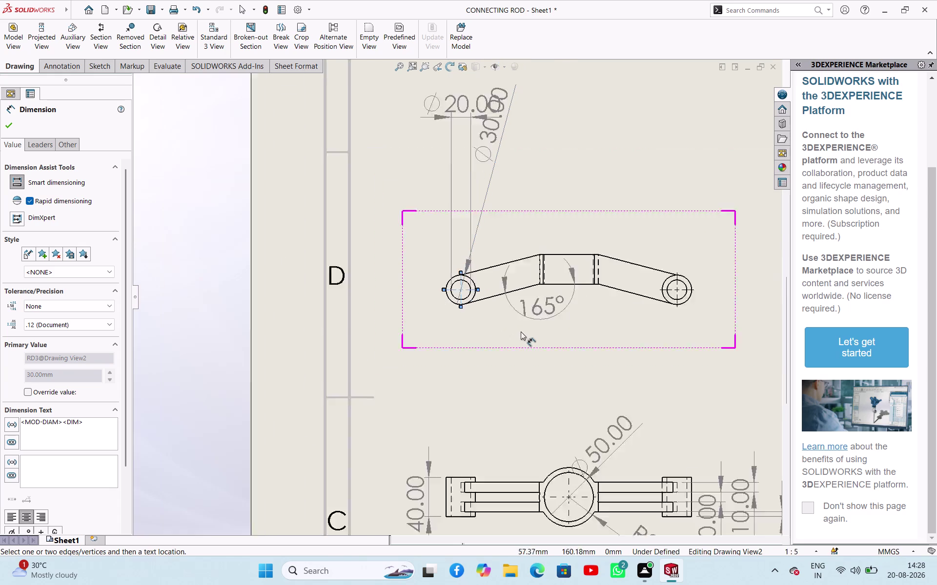
scroll(down, 3)
click(586, 287)
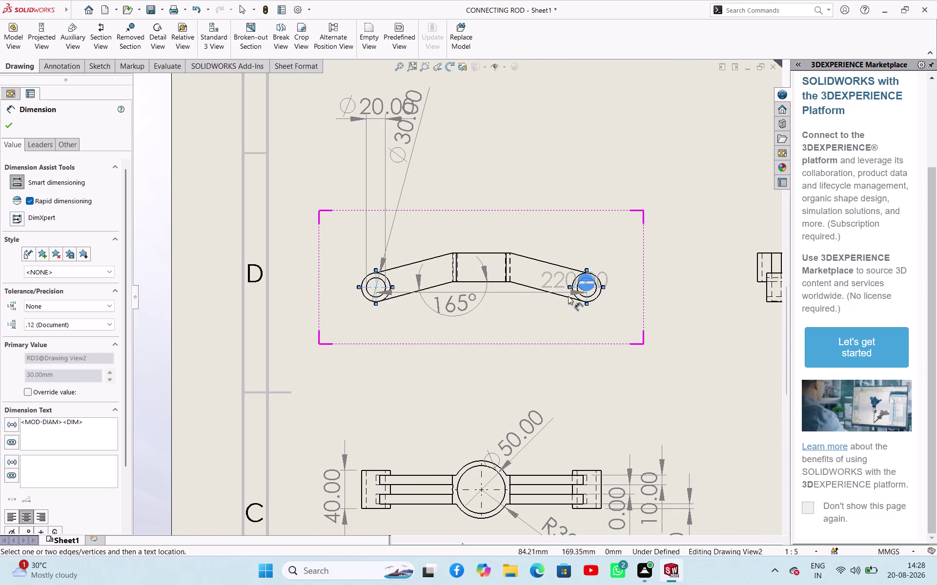
click(469, 359)
scroll(up, 3)
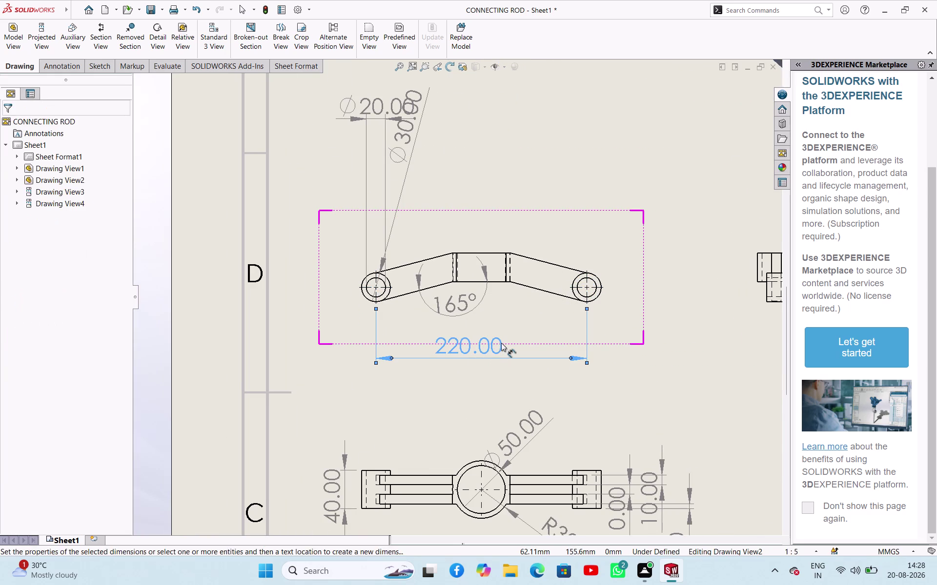
scroll(up, 3)
scroll(up, 3)
scroll(up, 3)
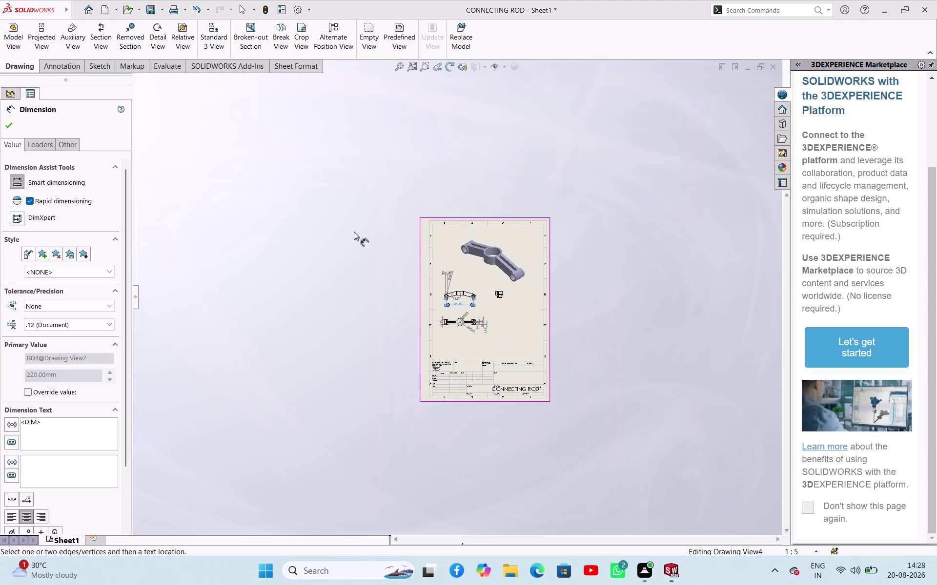
click(352, 234)
right_click(295, 230)
click(326, 275)
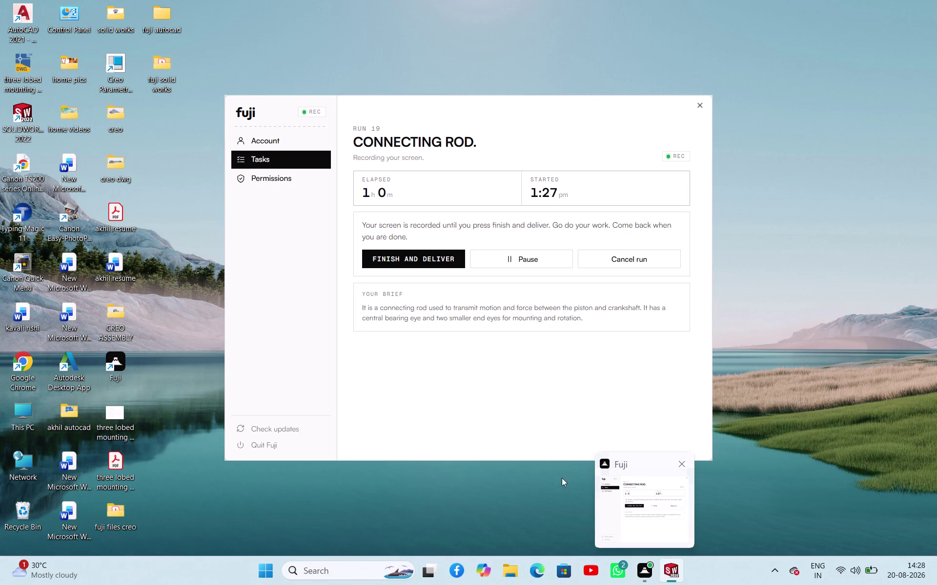
key(ctrl+s)
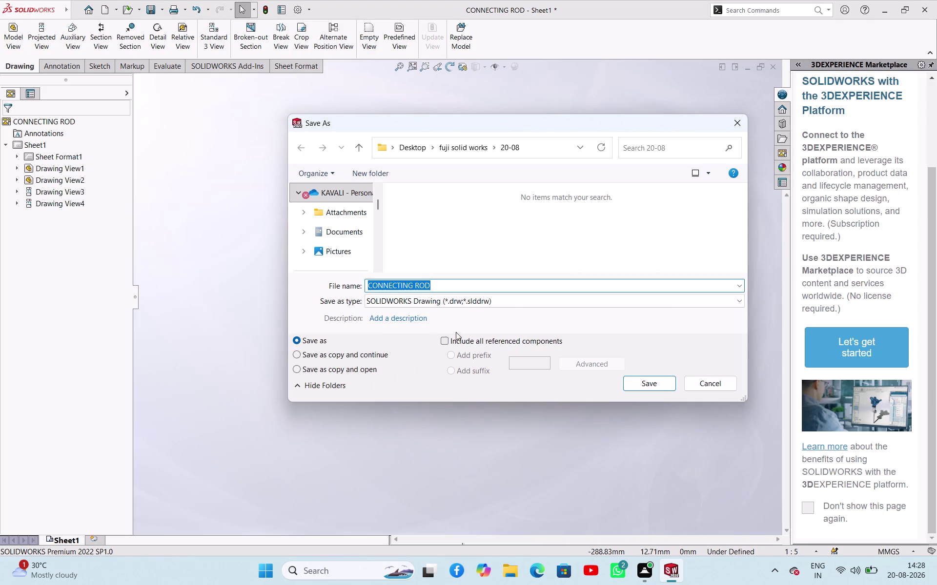
Export the drawing as an Adobe PDF named CONNECTING ROD DRAFT.
click(513, 302)
click(511, 344)
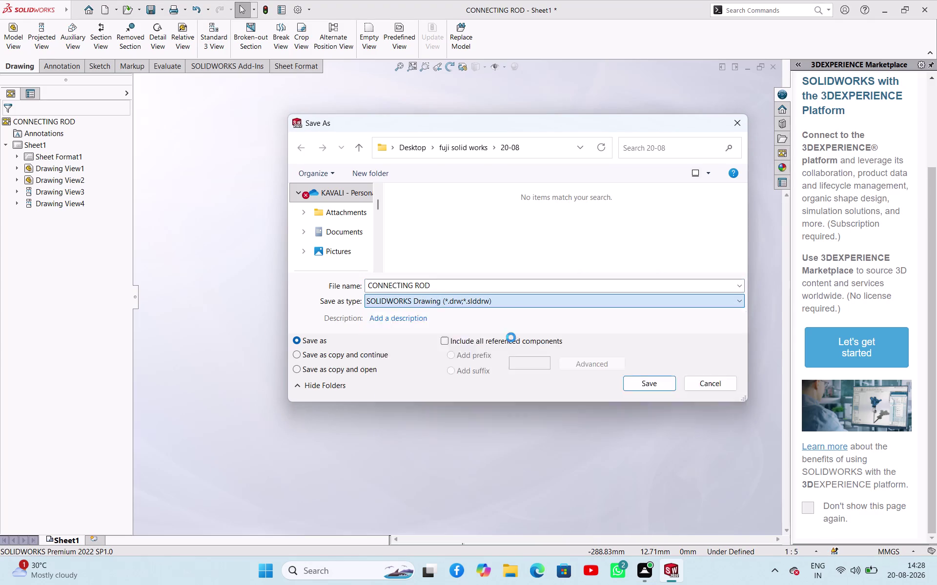
click(502, 323)
key(space)
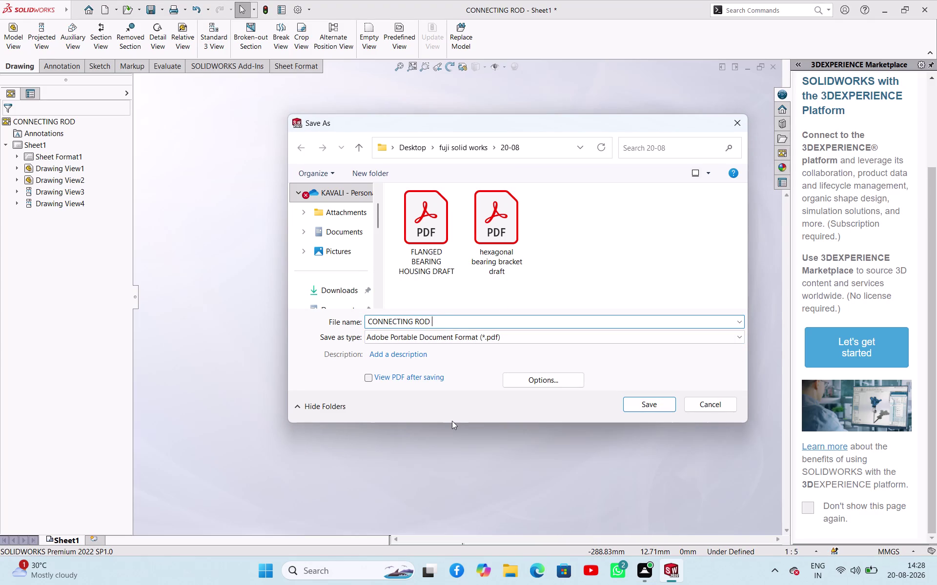
text(DRAFT)
click(648, 397)
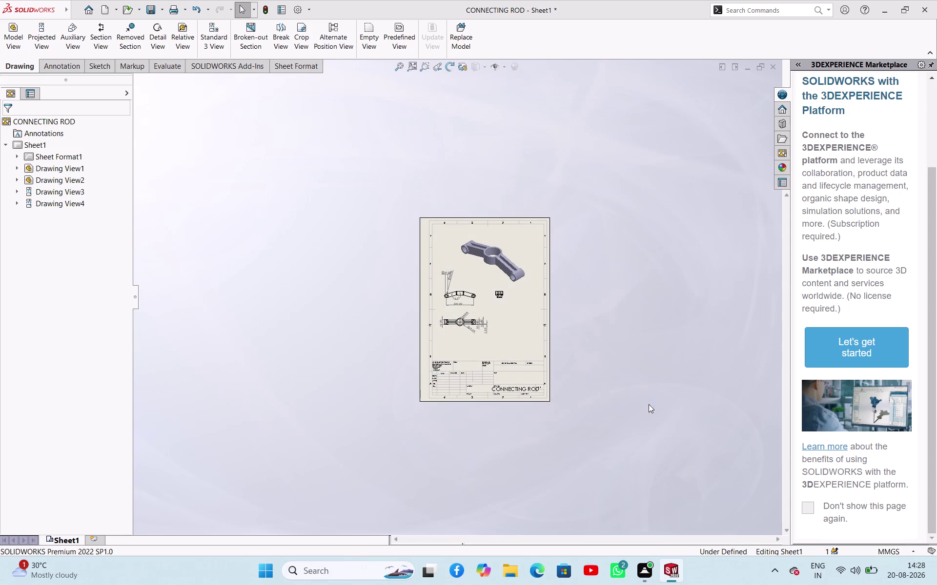